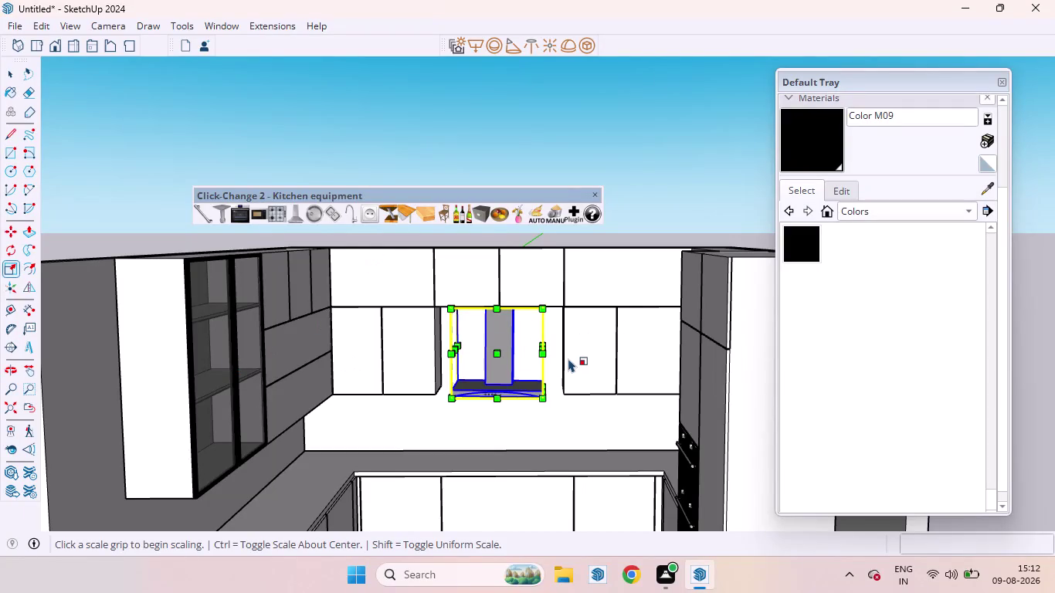
Scale the chimney hood narrower along the red axis to fit between the wall cabinets.
scroll(up, 3)
scroll(up, 3)
drag(517, 339, 544, 338)
drag(533, 339, 550, 339)
scroll(down, 3)
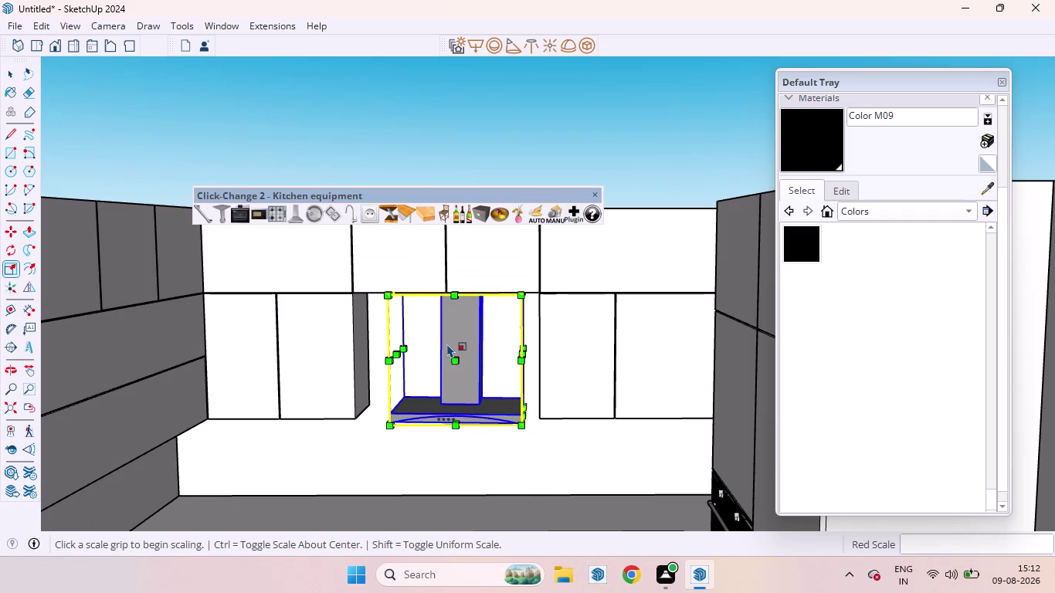
scroll(down, 3)
Undo the last two changes and clear the selection.
key(space)
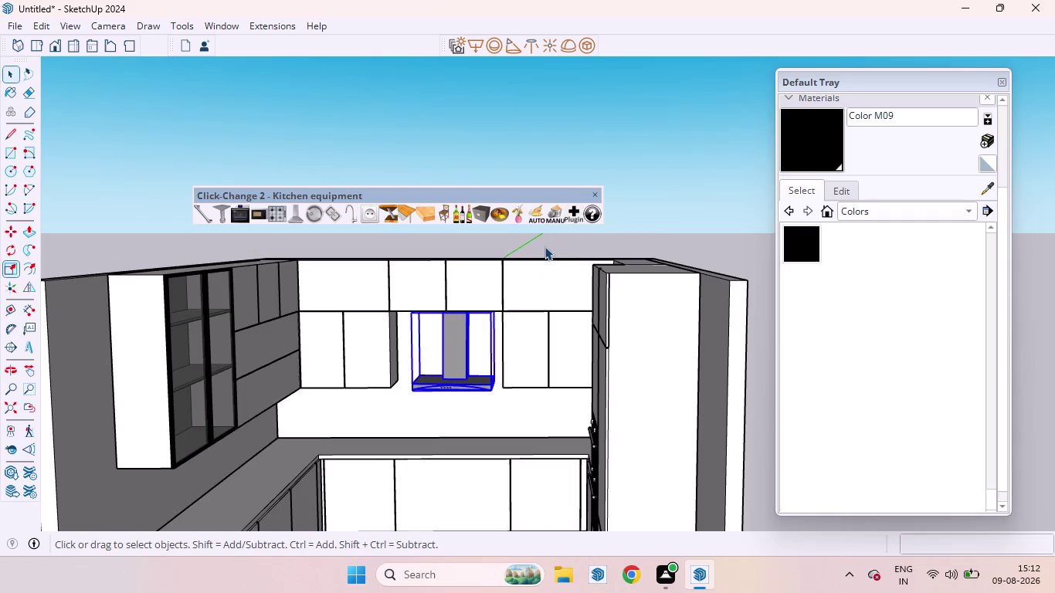
middle_drag(448, 323, 486, 318)
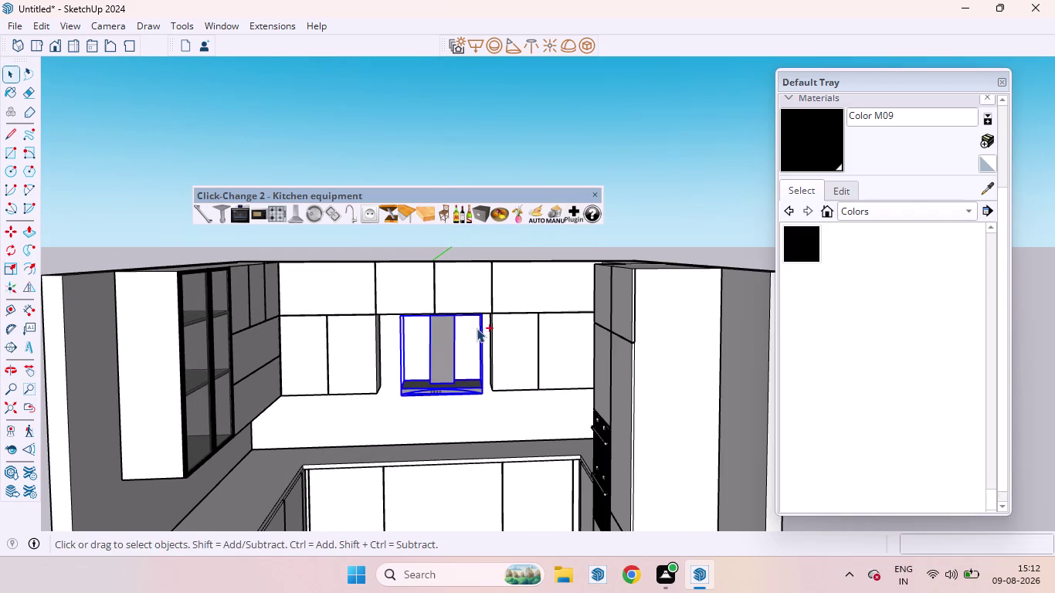
key(ctrl+z)
key(ctrl+z)
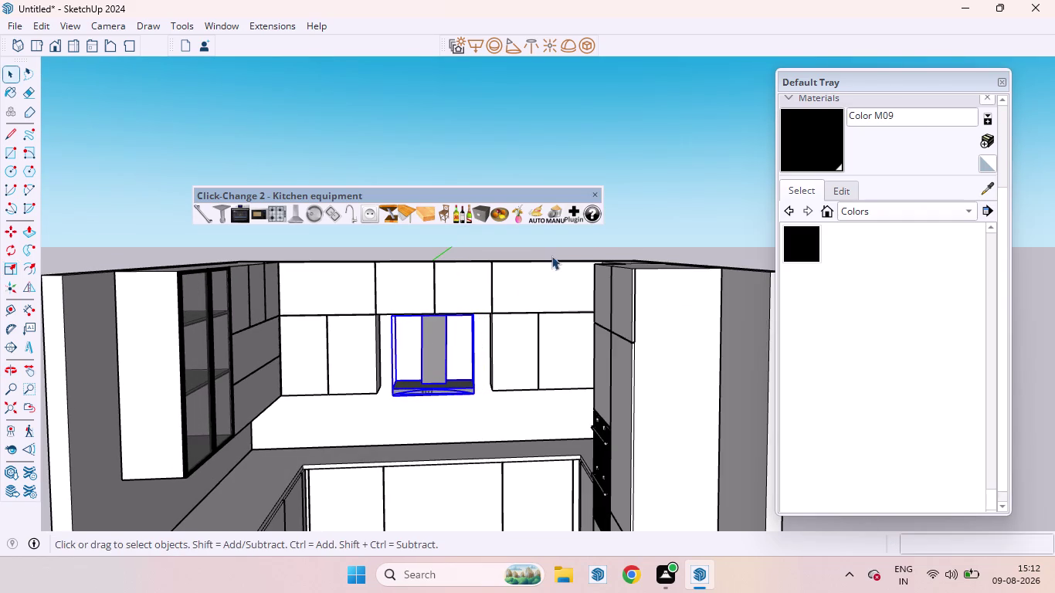
key(space)
click(663, 226)
Zoom in on the hood, select the whole hood, and pick Color M09.
scroll(down, 3)
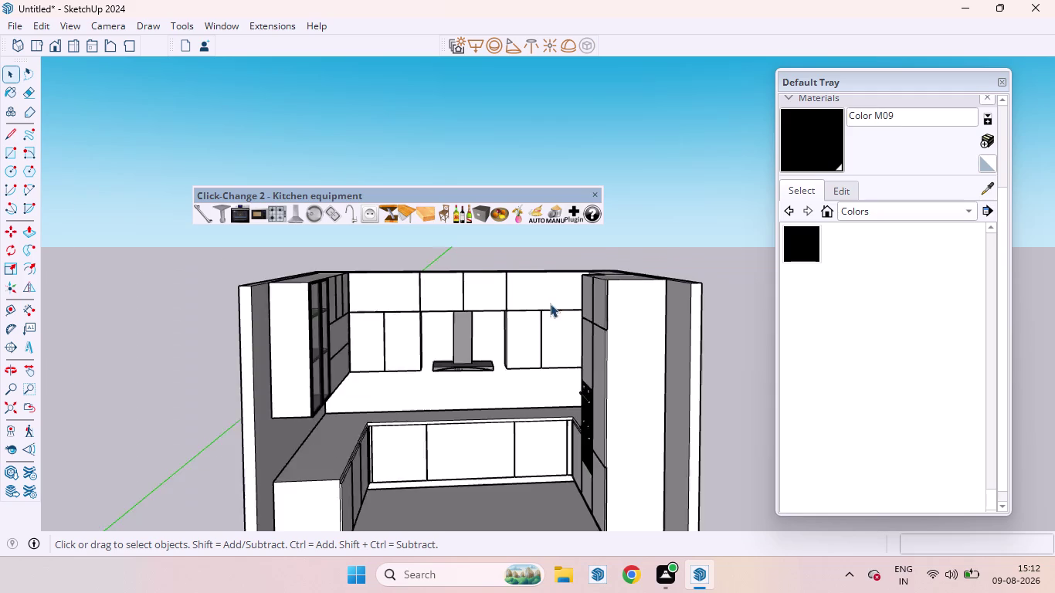
scroll(up, 3)
scroll(up, 3)
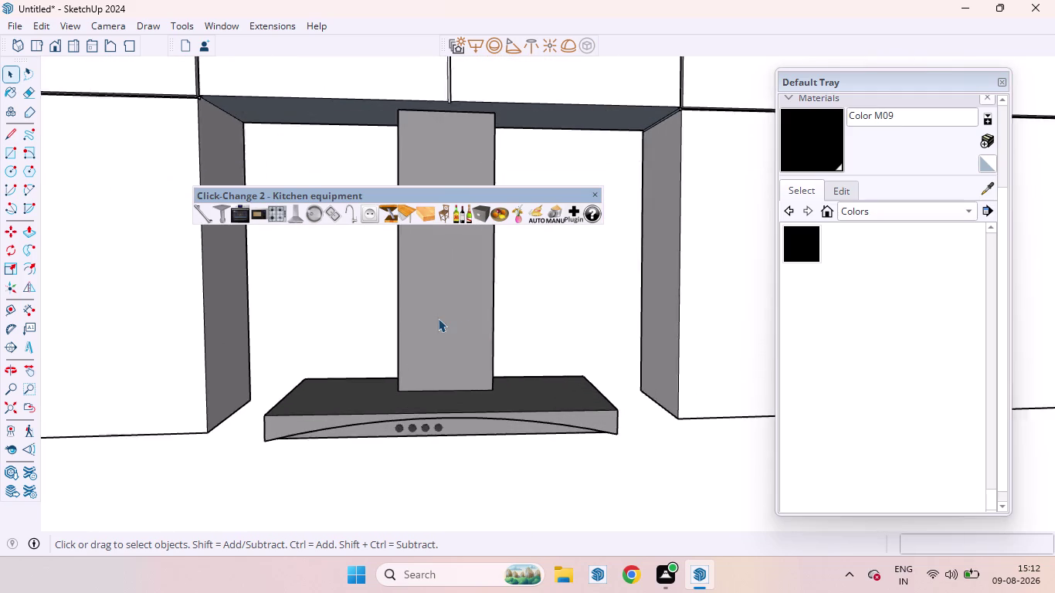
scroll(up, 3)
middle_drag(438, 318, 480, 393)
triple_click(446, 304)
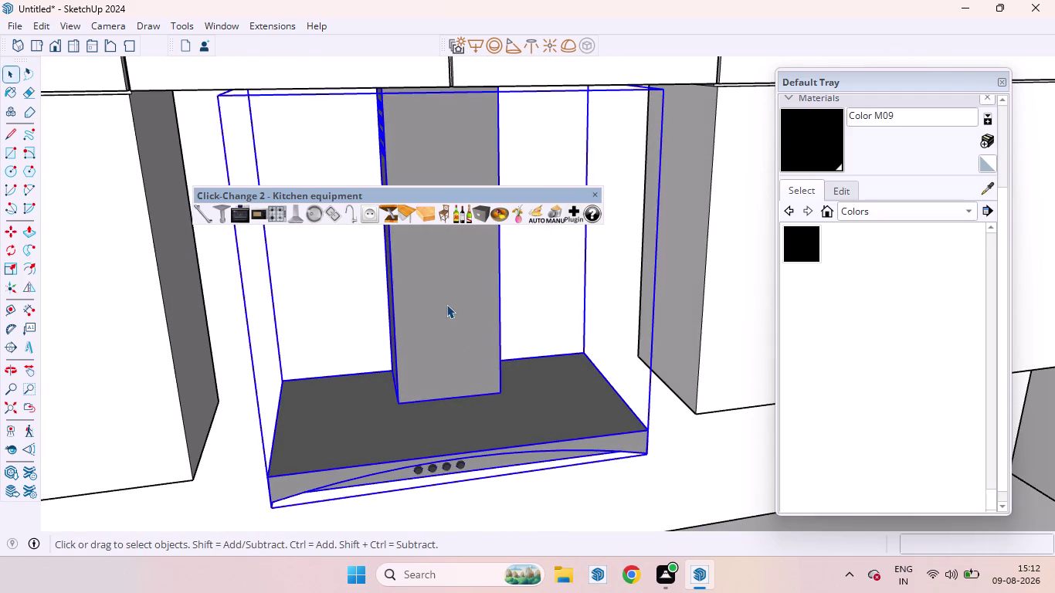
click(810, 247)
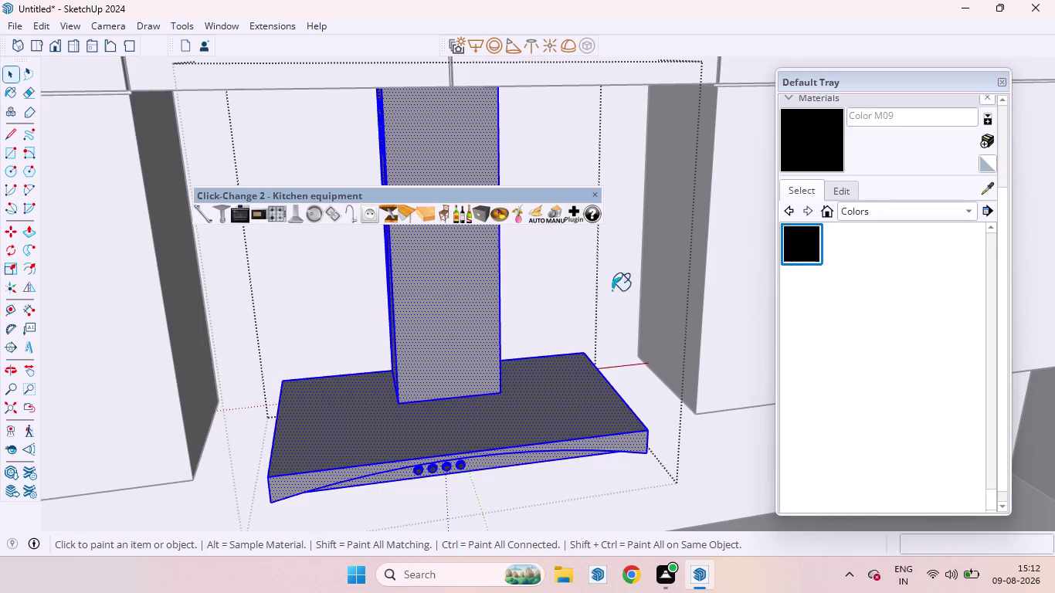
Paint the chimney hood group with Color M09 black.
click(438, 319)
scroll(down, 3)
scroll(up, 3)
scroll(down, 3)
scroll(up, 3)
scroll(down, 3)
scroll(down, 3)
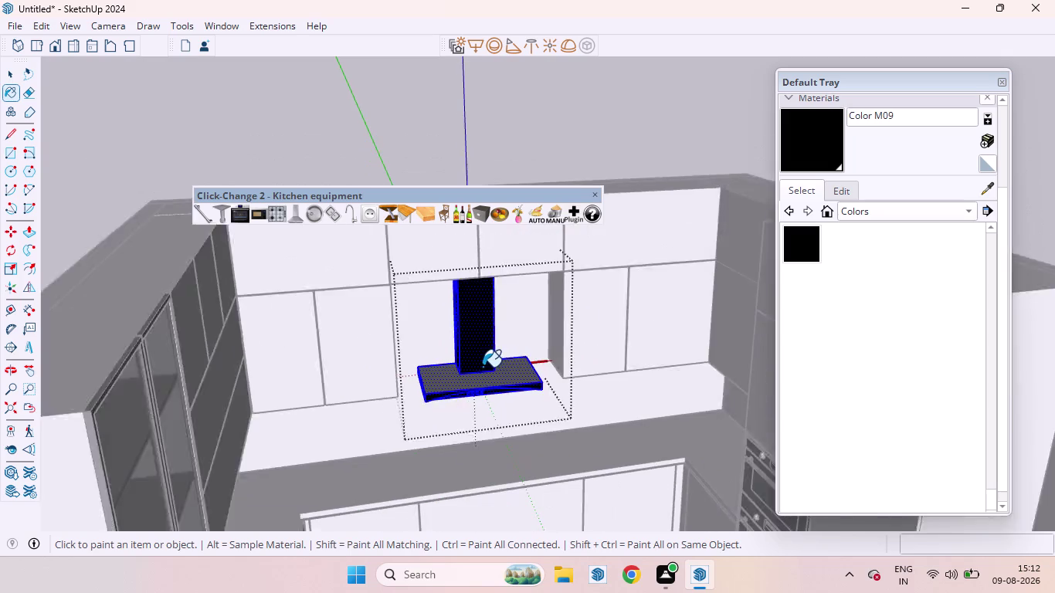
Clear the selection and orbit out to view the kitchen from above.
key(space)
click(600, 156)
middle_drag(518, 369, 456, 220)
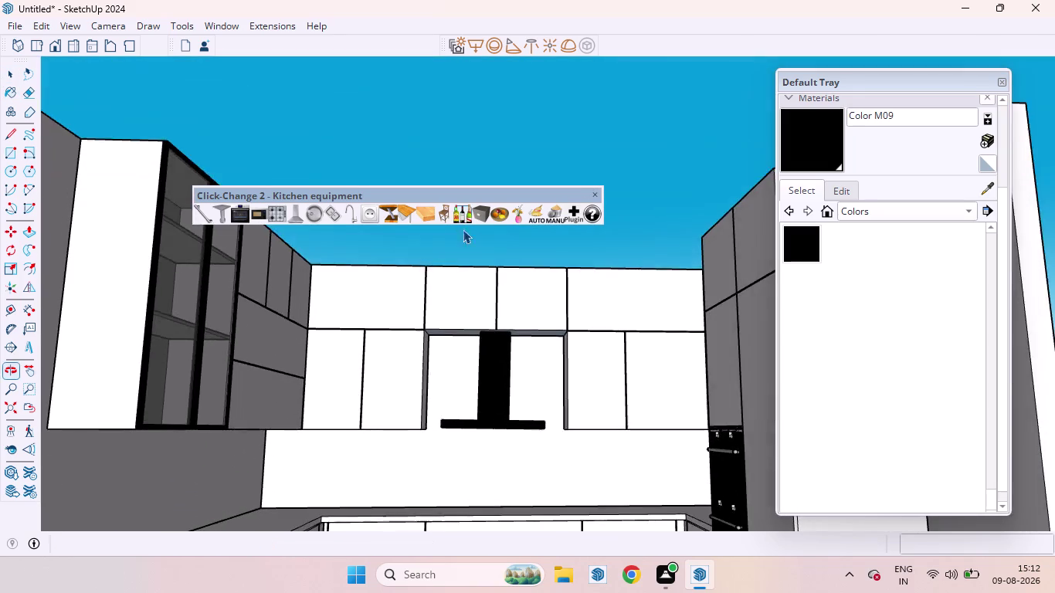
scroll(down, 3)
scroll(up, 3)
middle_drag(498, 311, 522, 438)
scroll(down, 3)
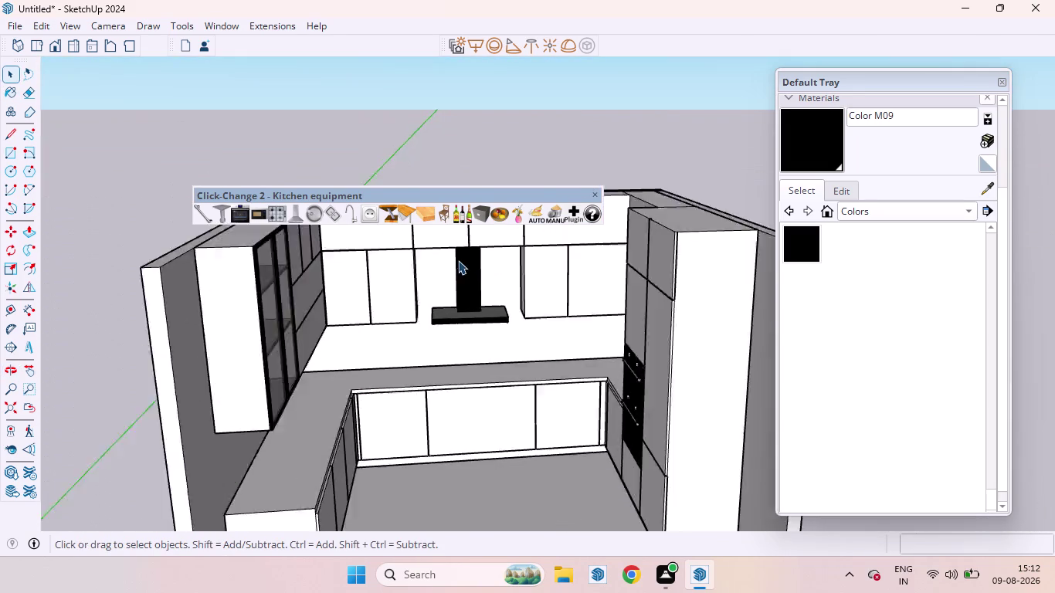
scroll(down, 3)
Orbit around the whole kitchen toward the glass-fronted wall cabinet.
middle_drag(494, 322, 359, 347)
scroll(up, 3)
scroll(down, 3)
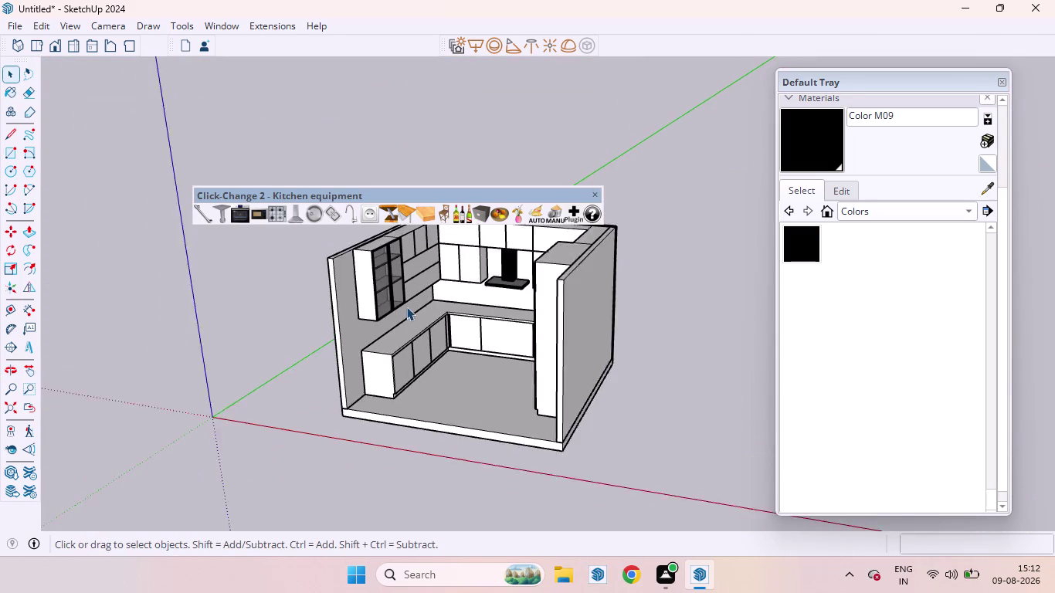
scroll(up, 3)
scroll(down, 3)
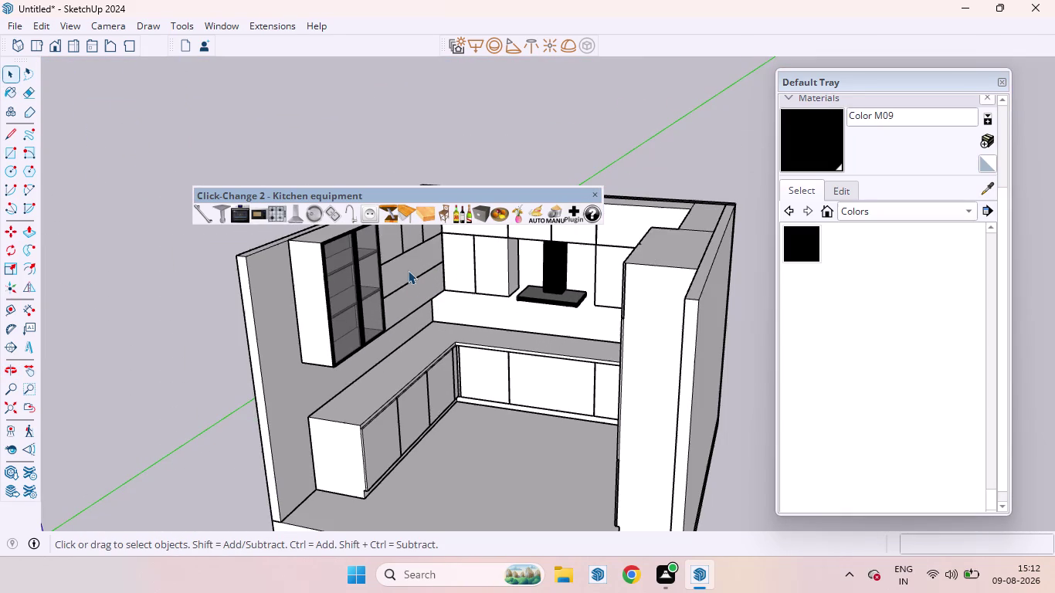
scroll(up, 3)
middle_drag(393, 254, 257, 282)
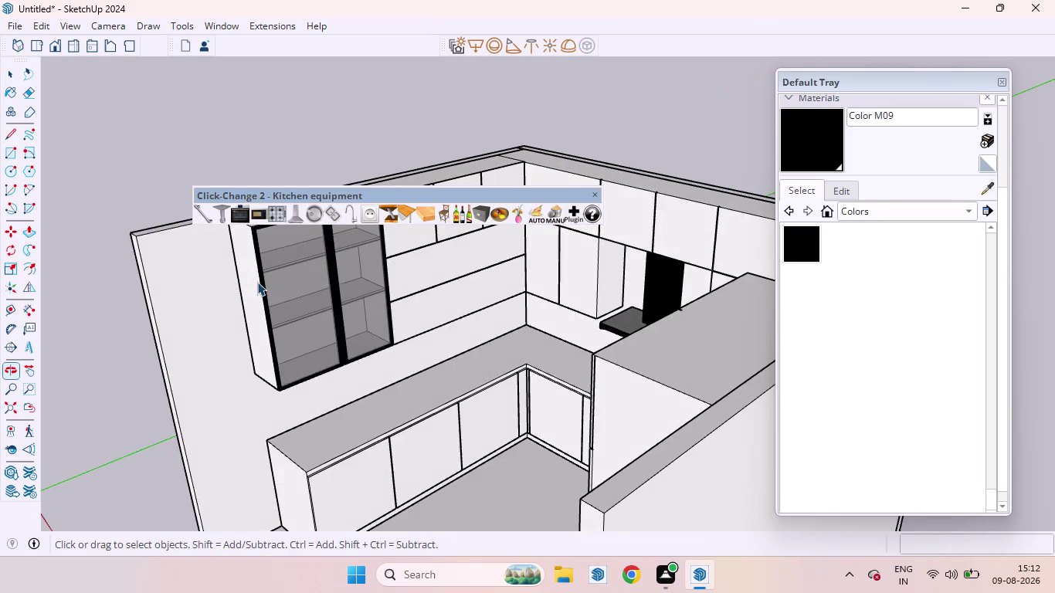
Orbit in close to face the glass-fronted wall cabinet.
scroll(up, 3)
click(317, 299)
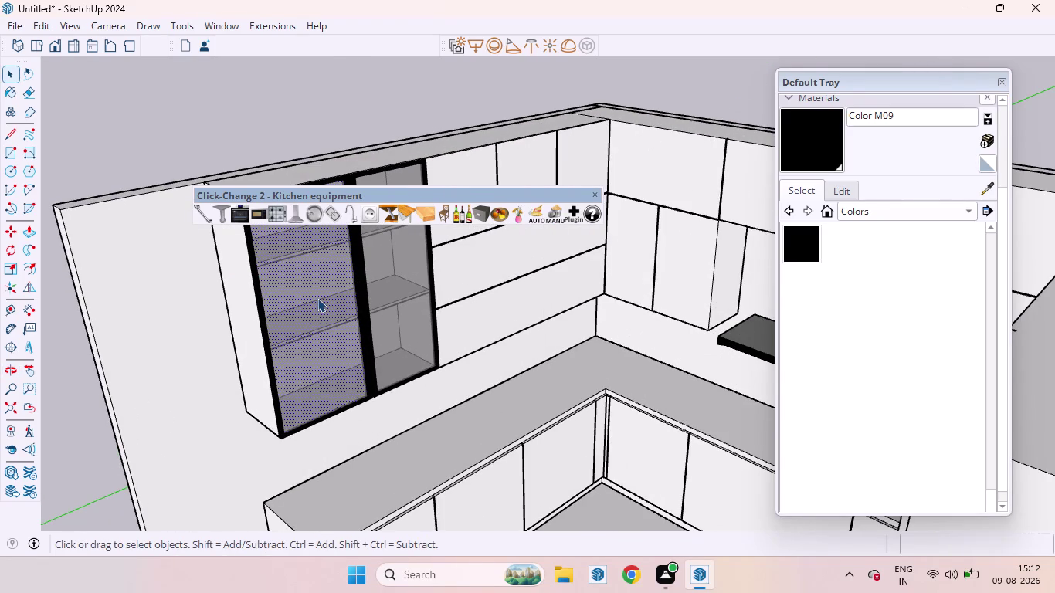
right_click(318, 298)
click(373, 49)
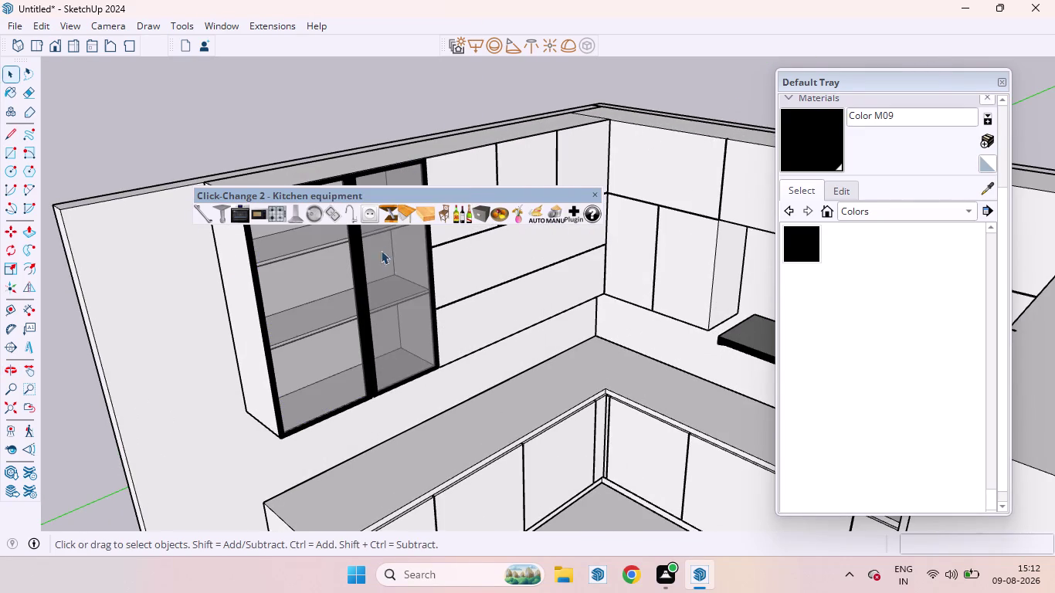
middle_drag(348, 362, 475, 312)
scroll(up, 3)
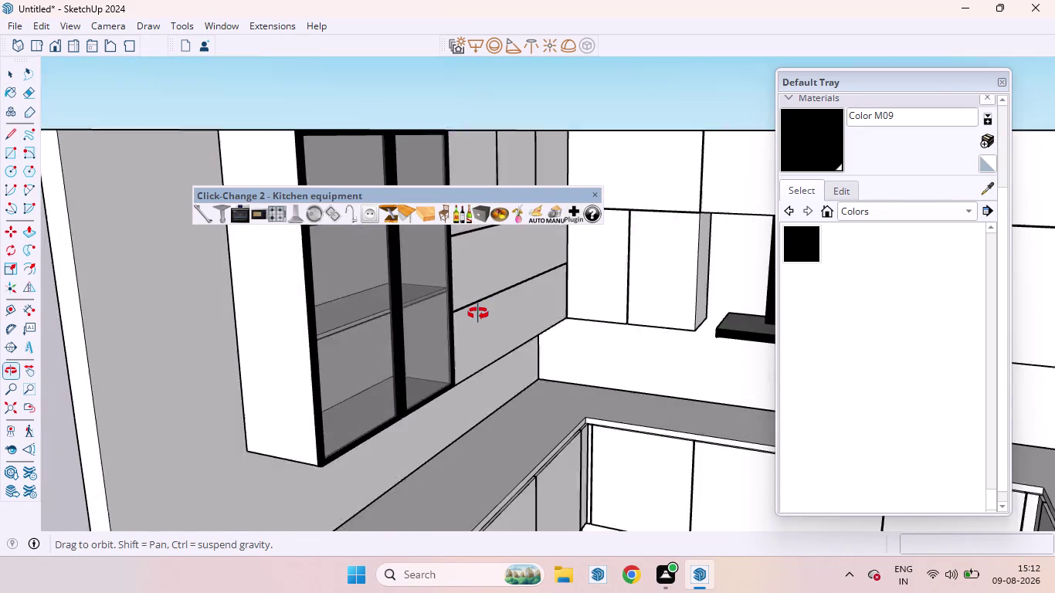
middle_drag(476, 312, 478, 313)
key(ctrl+z)
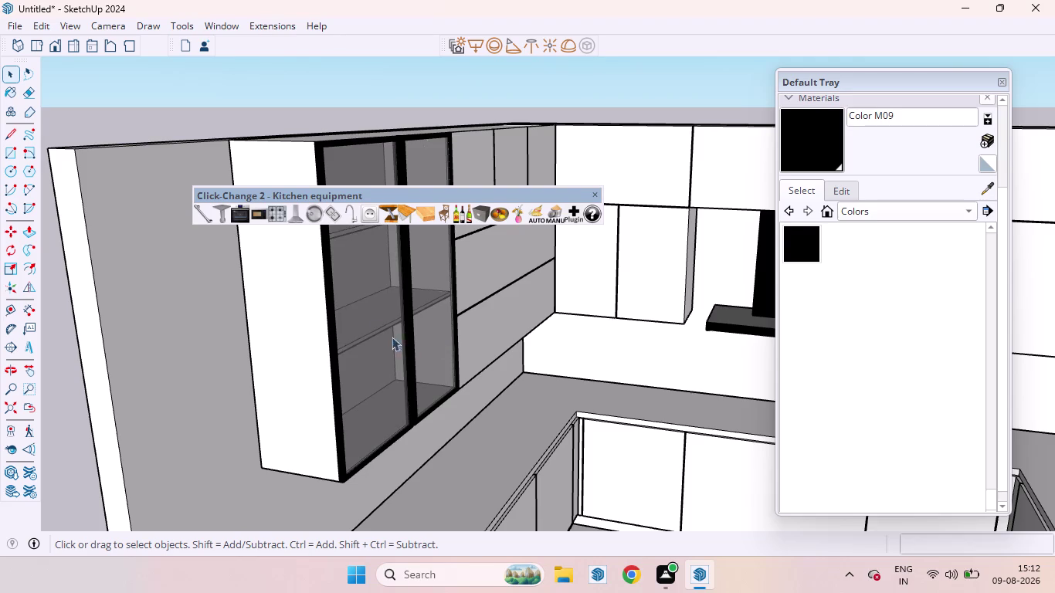
Open the cabinet group and hide its glass door.
click(366, 278)
double_click(367, 278)
double_click(367, 278)
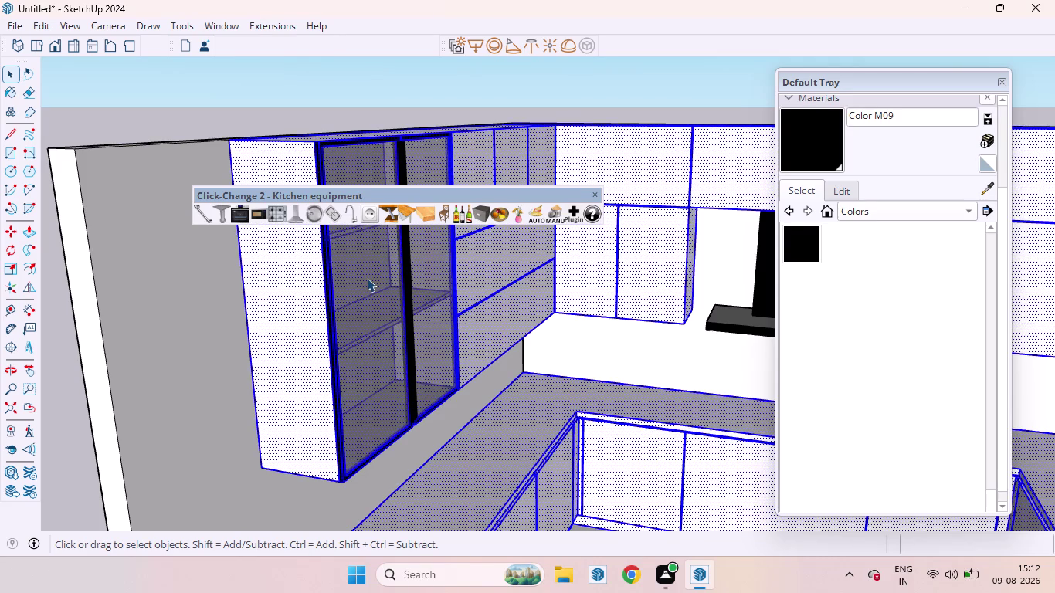
right_click(366, 278)
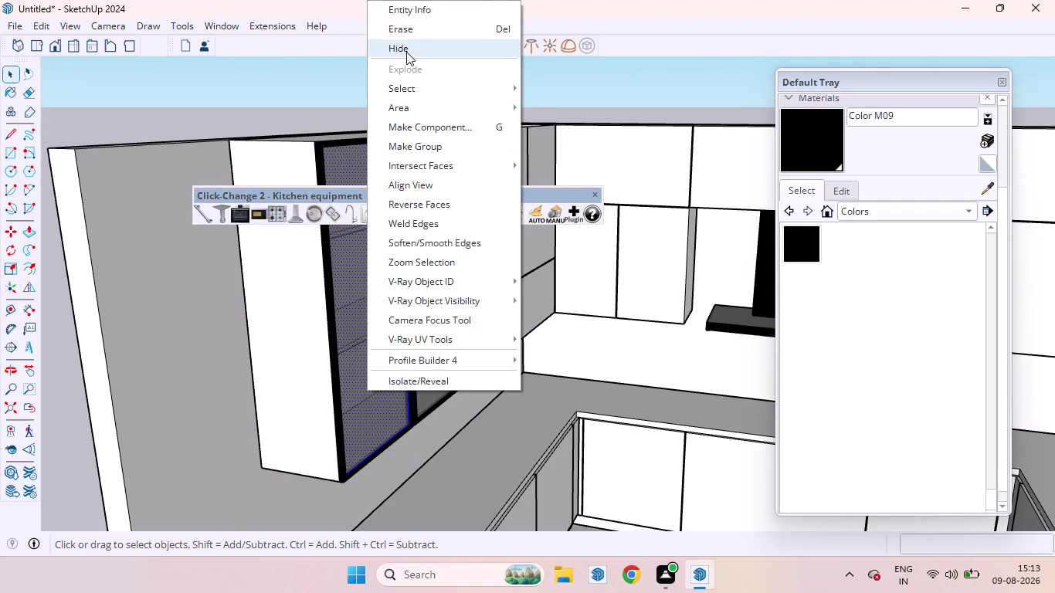
click(406, 52)
click(387, 106)
Move the view inside the cabinet using orbit and Look Around.
middle_drag(383, 305, 363, 321)
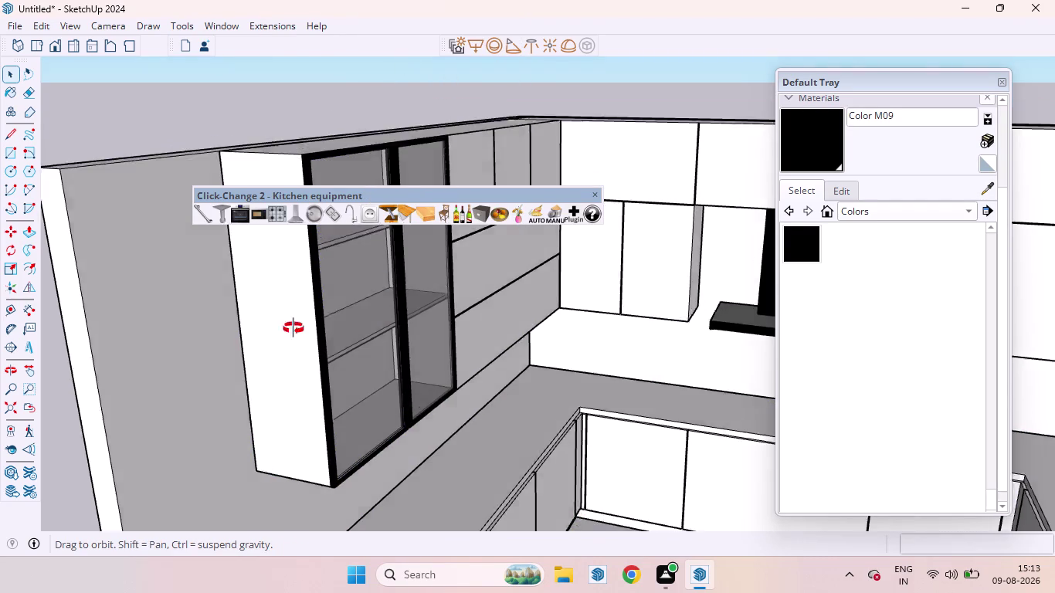
middle_drag(363, 321, 162, 294)
middle_drag(228, 247, 522, 346)
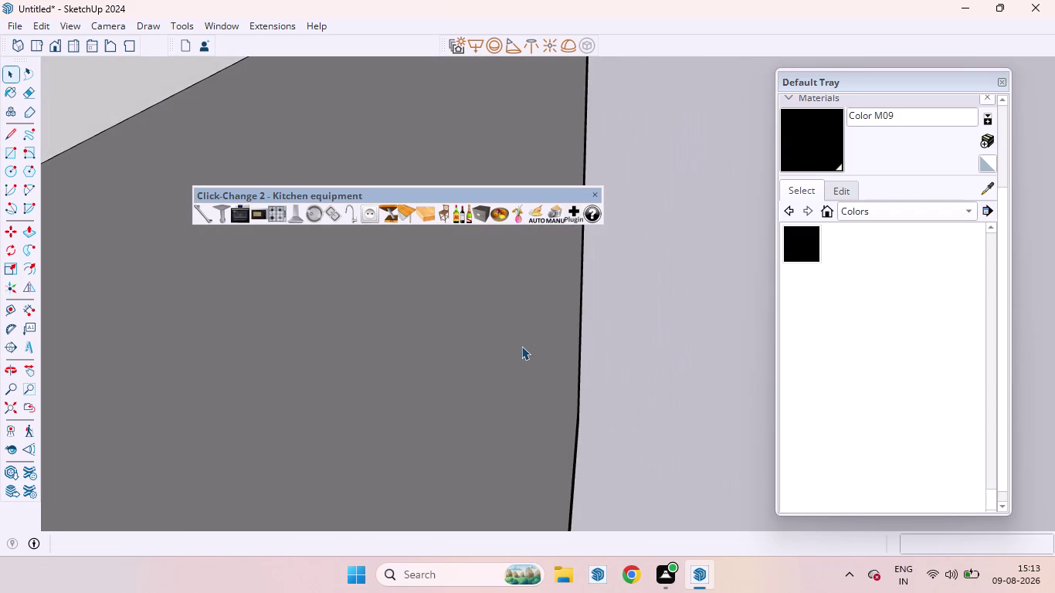
key(ctrl+z)
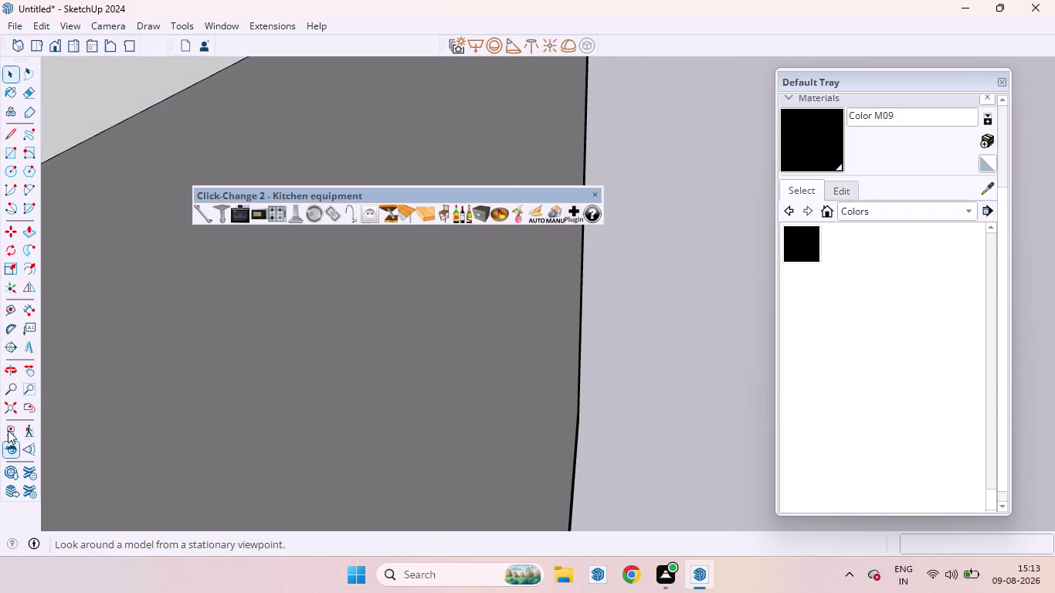
click(8, 411)
scroll(up, 3)
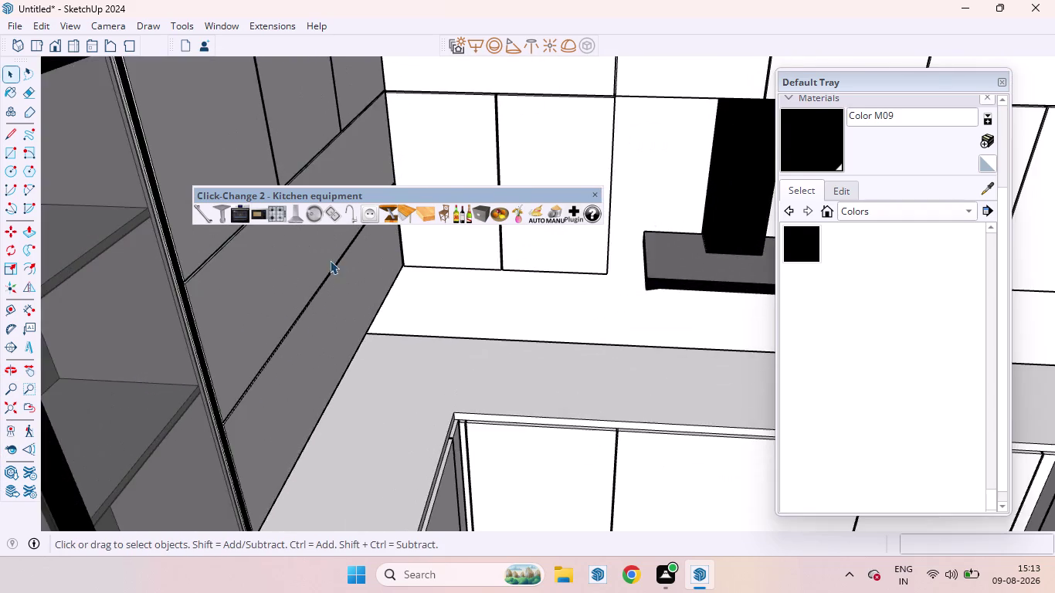
scroll(down, 3)
middle_drag(316, 347, 248, 310)
scroll(up, 3)
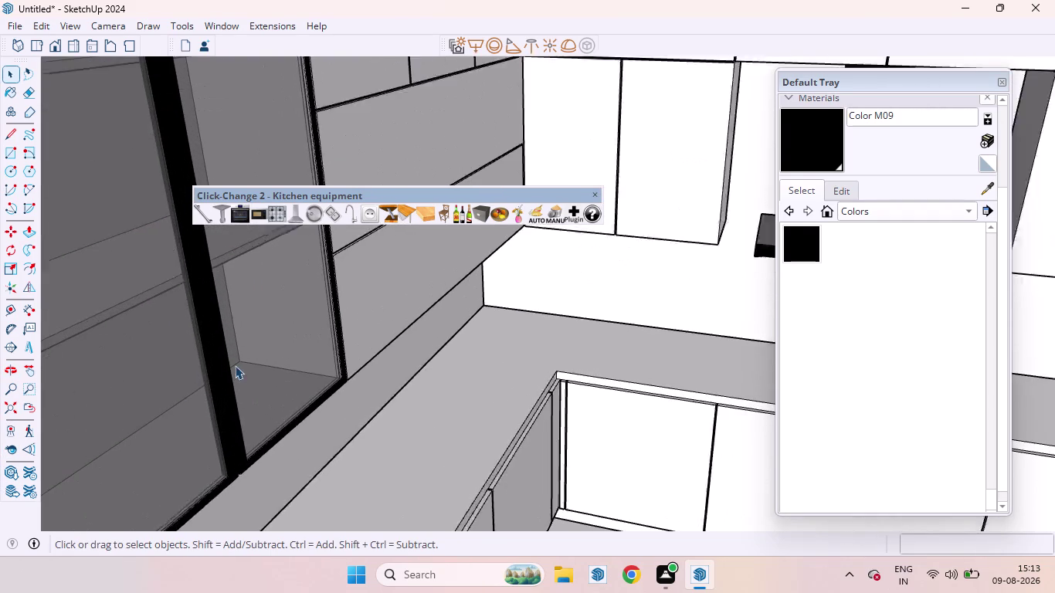
scroll(up, 3)
Hide the cabinet's inner glass panel.
click(281, 371)
double_click(281, 371)
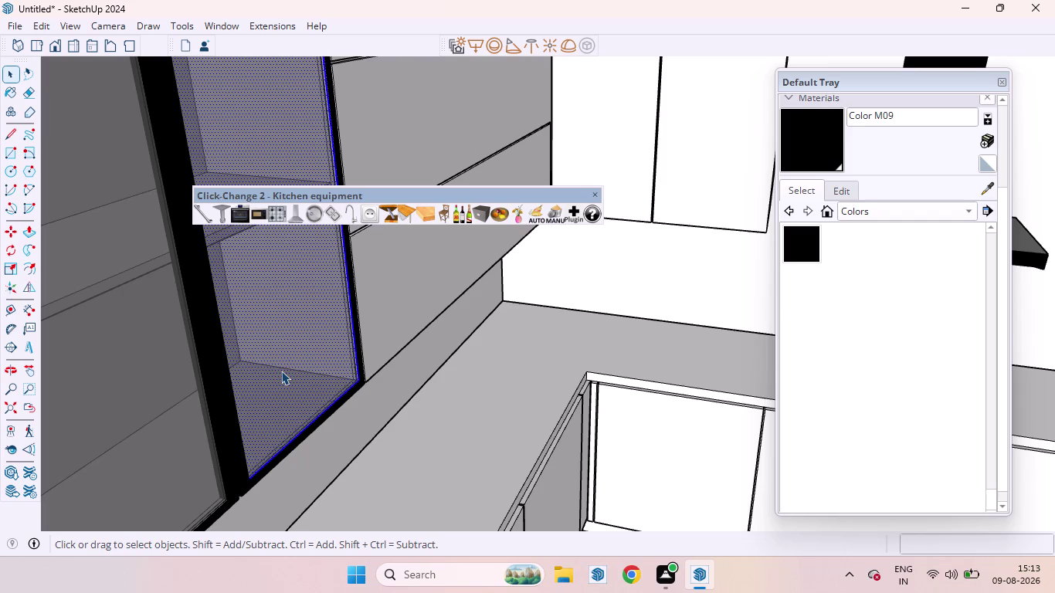
right_click(281, 370)
click(332, 47)
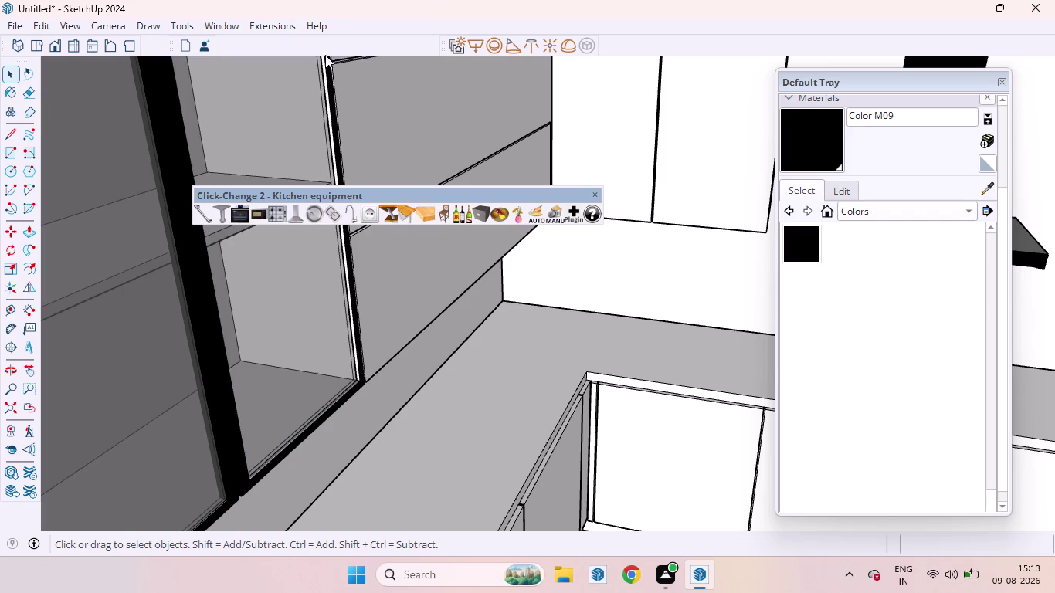
Select the cabinet's inner face and open its context menu, making no change.
middle_drag(289, 335, 185, 320)
scroll(up, 3)
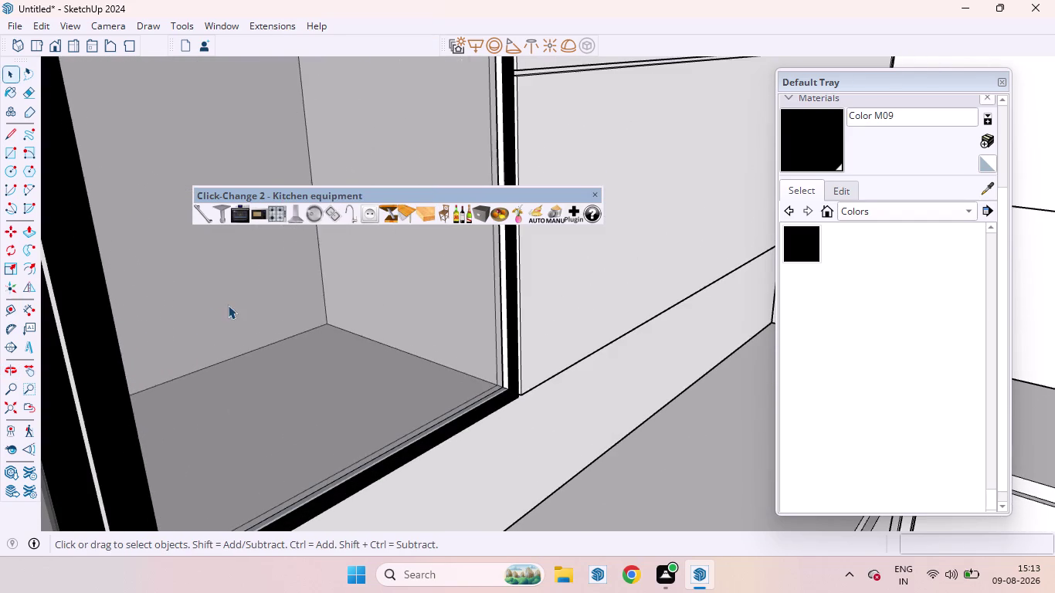
click(296, 350)
right_click(296, 350)
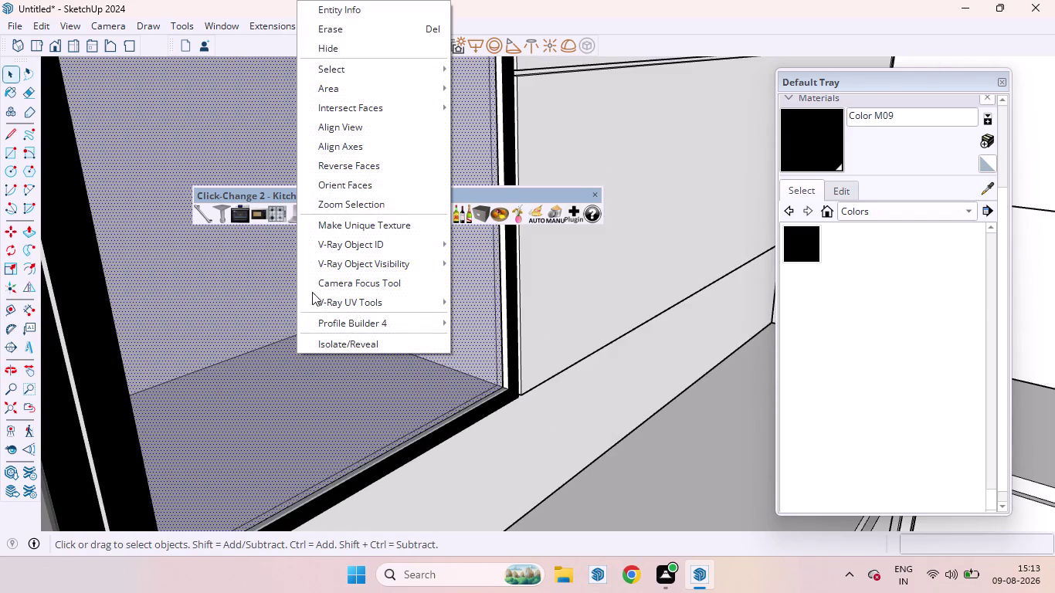
click(330, 52)
scroll(down, 3)
scroll(down, 3)
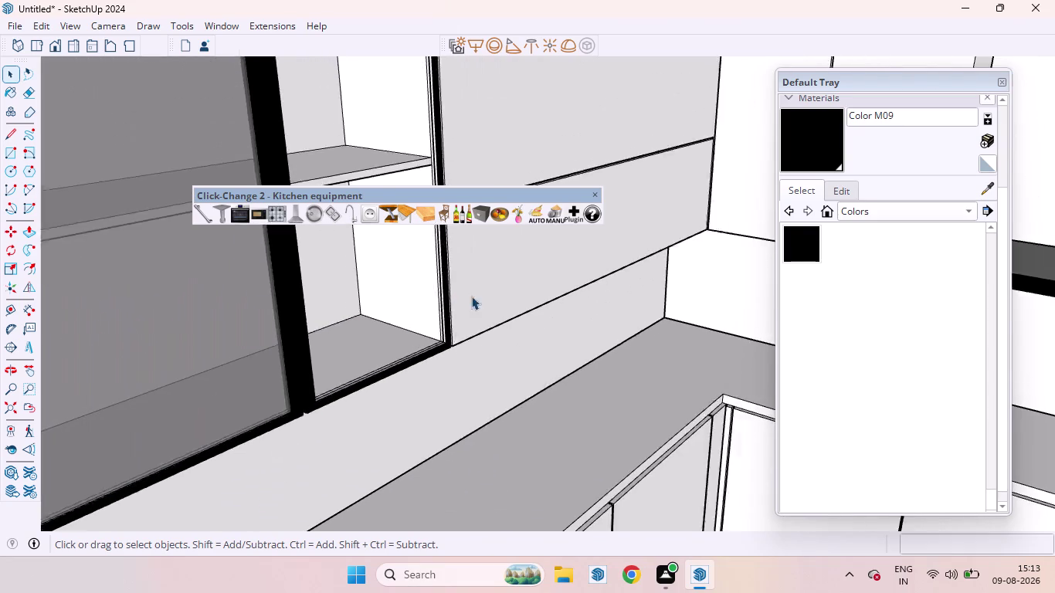
scroll(down, 3)
Check the wall cabinet's context menu twice without changes, then zoom out.
click(275, 325)
right_click(275, 325)
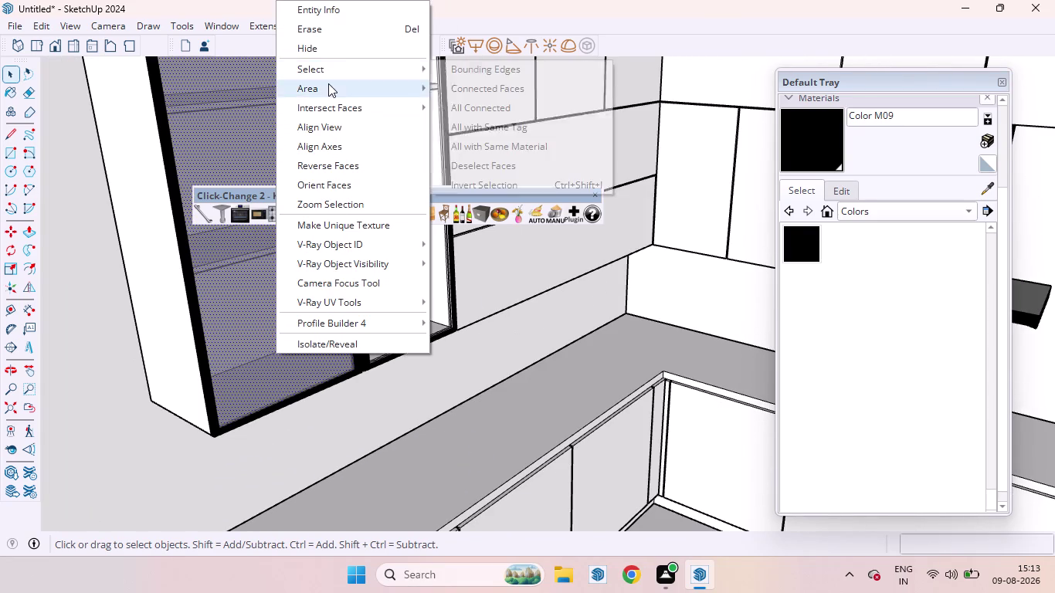
click(315, 47)
click(287, 271)
right_click(287, 271)
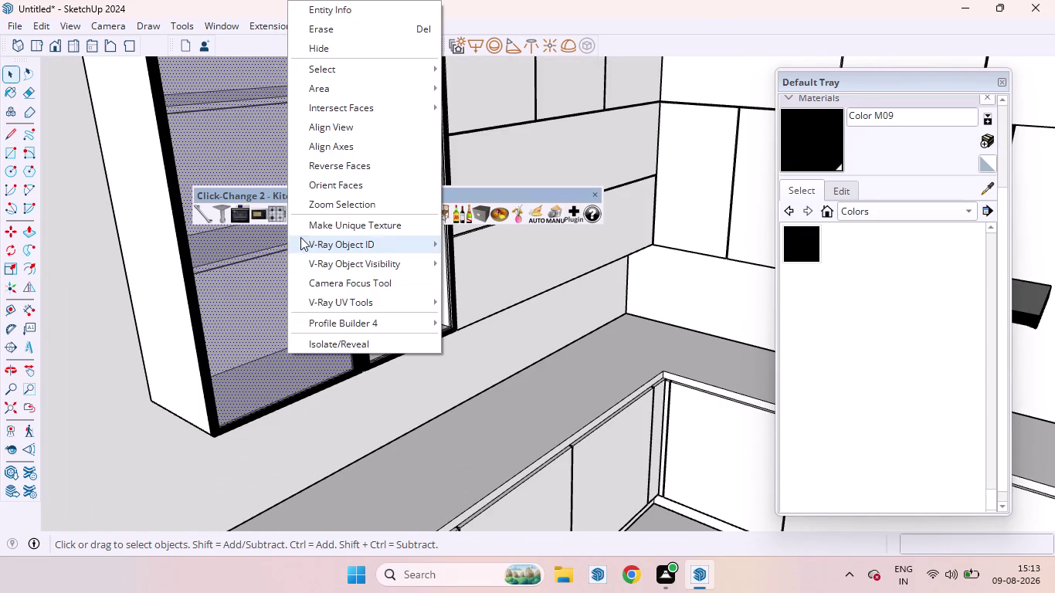
click(318, 41)
scroll(down, 3)
scroll(up, 3)
scroll(down, 3)
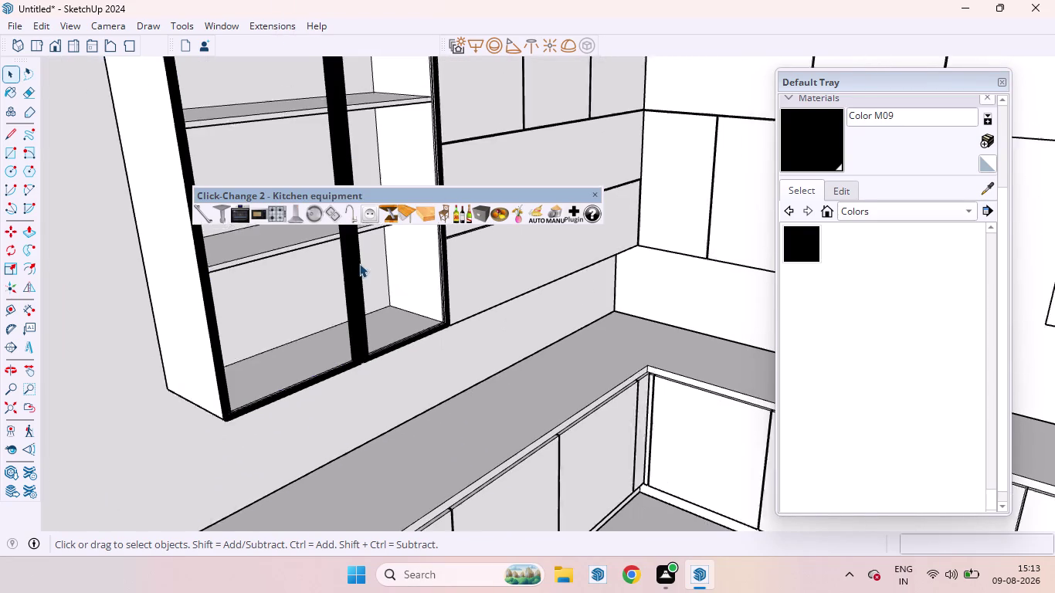
scroll(down, 3)
Pick the wine bottle from the Click-Change kitchen products.
click(462, 215)
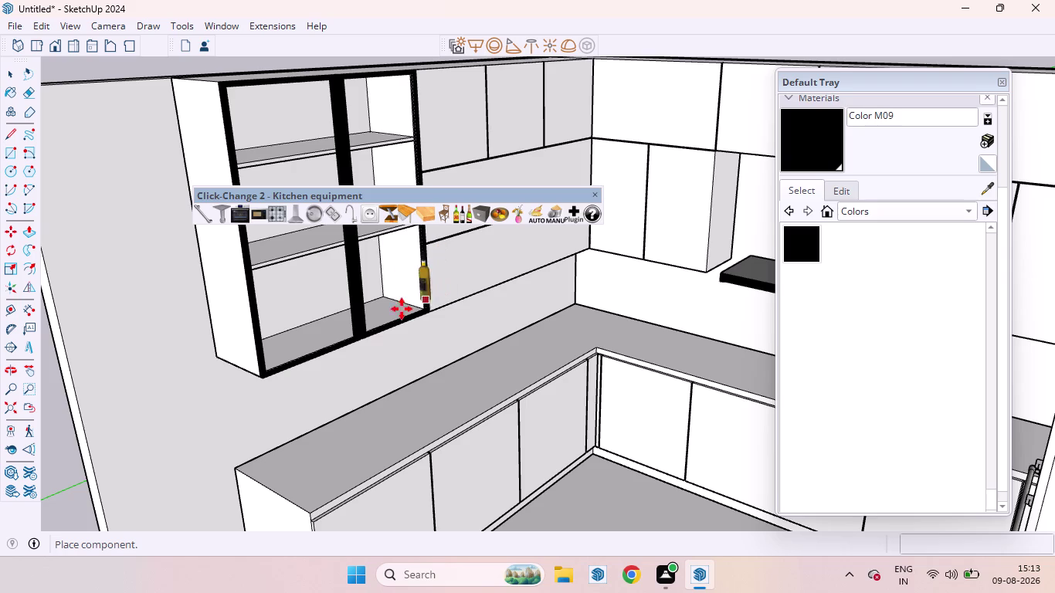
scroll(up, 3)
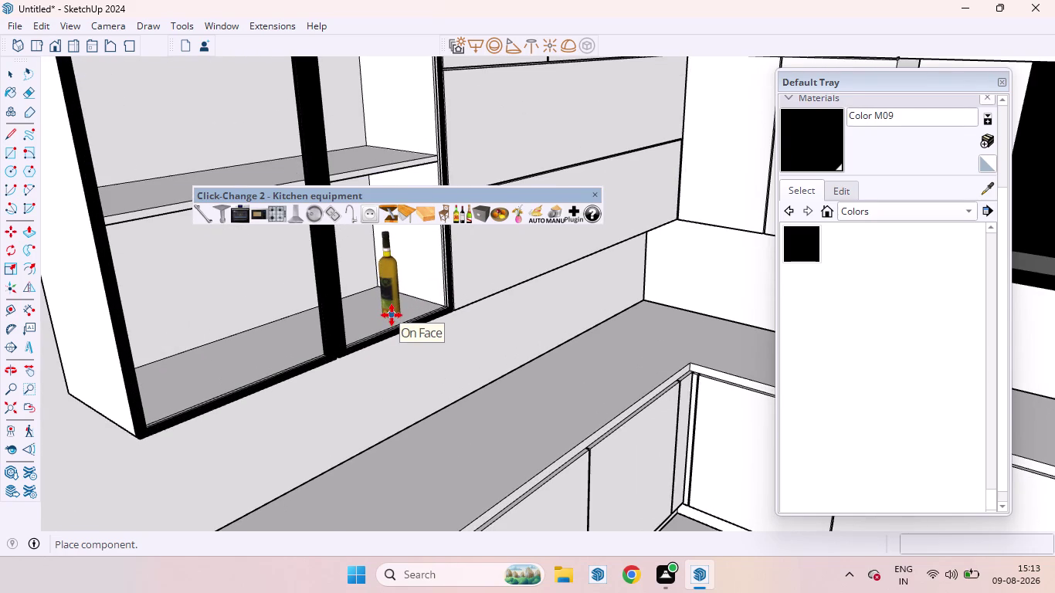
scroll(up, 3)
scroll(down, 3)
scroll(up, 3)
scroll(down, 3)
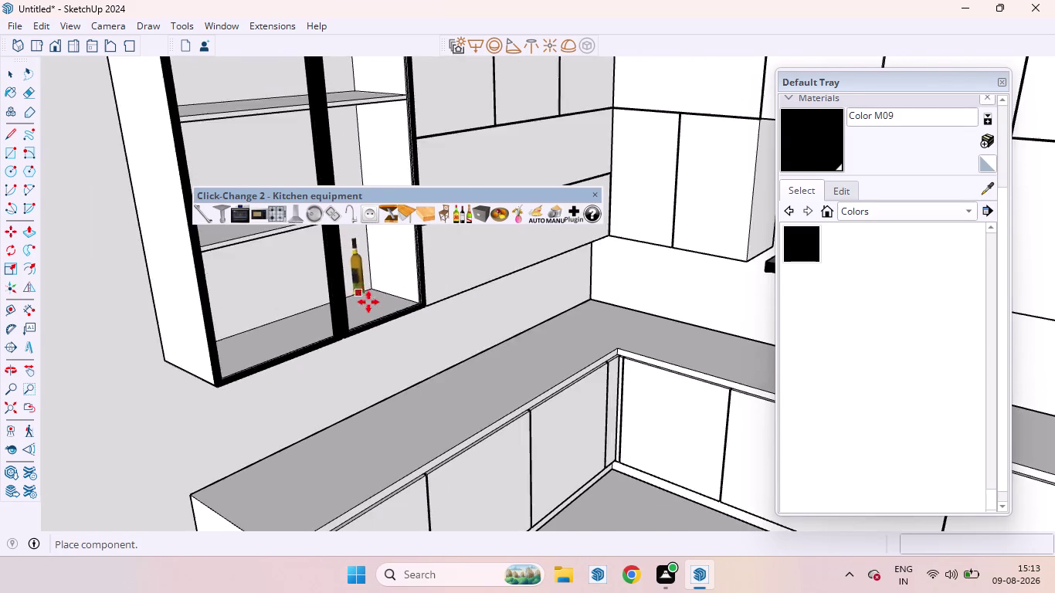
scroll(down, 3)
scroll(up, 3)
scroll(down, 3)
scroll(down, 3)
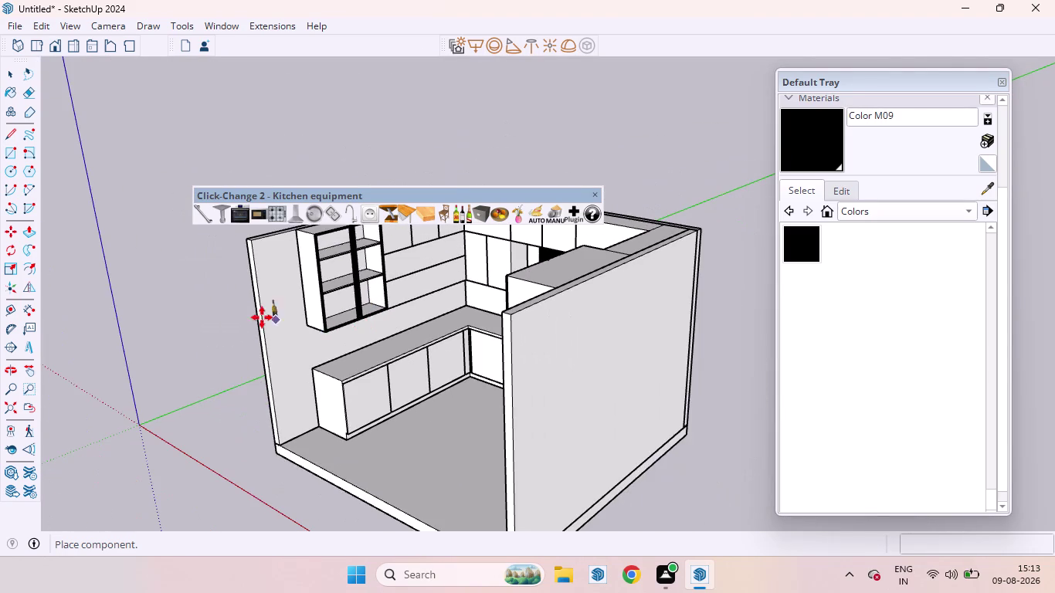
Drop the wine bottle into the wall cabinet and orbit back close.
drag(329, 276, 354, 279)
scroll(up, 3)
middle_drag(384, 329, 305, 360)
scroll(up, 3)
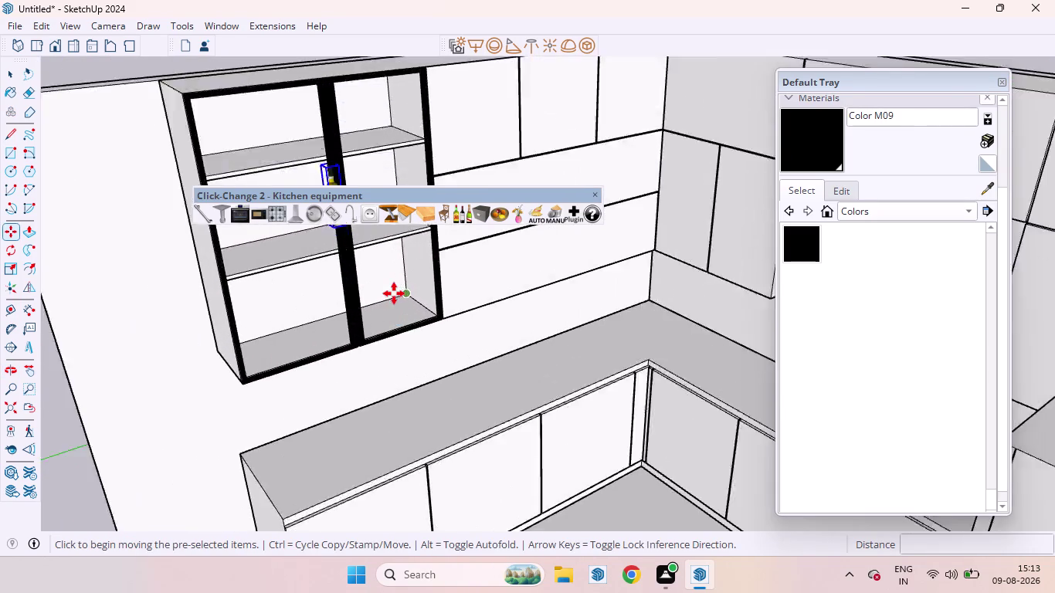
scroll(up, 3)
scroll(down, 3)
scroll(down, 3)
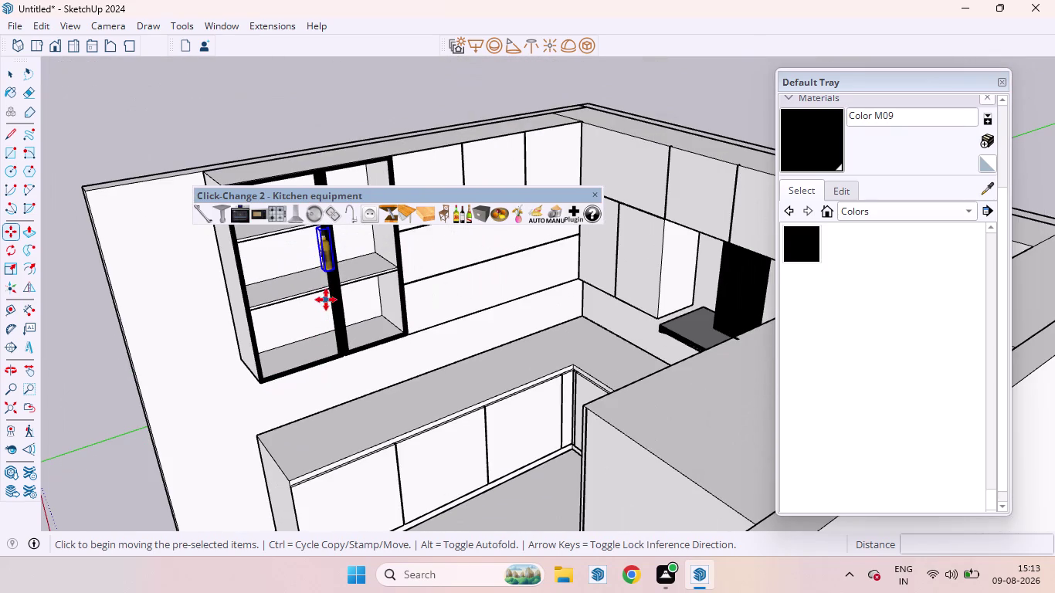
Move the wine bottle onto the cabinet's lower right shelf.
click(322, 274)
scroll(up, 3)
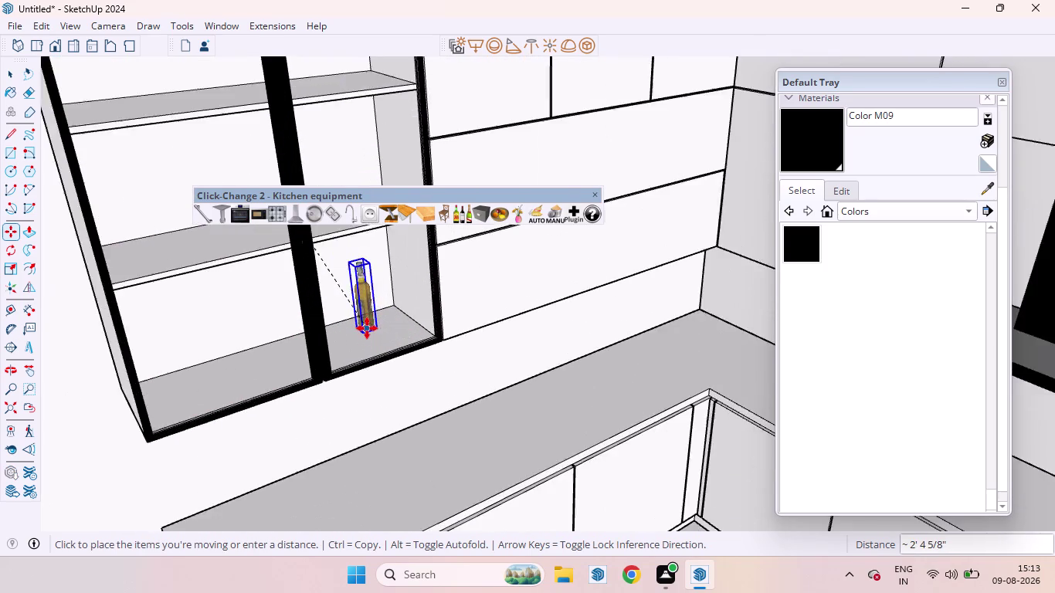
scroll(up, 3)
scroll(down, 3)
scroll(up, 3)
scroll(up, 3)
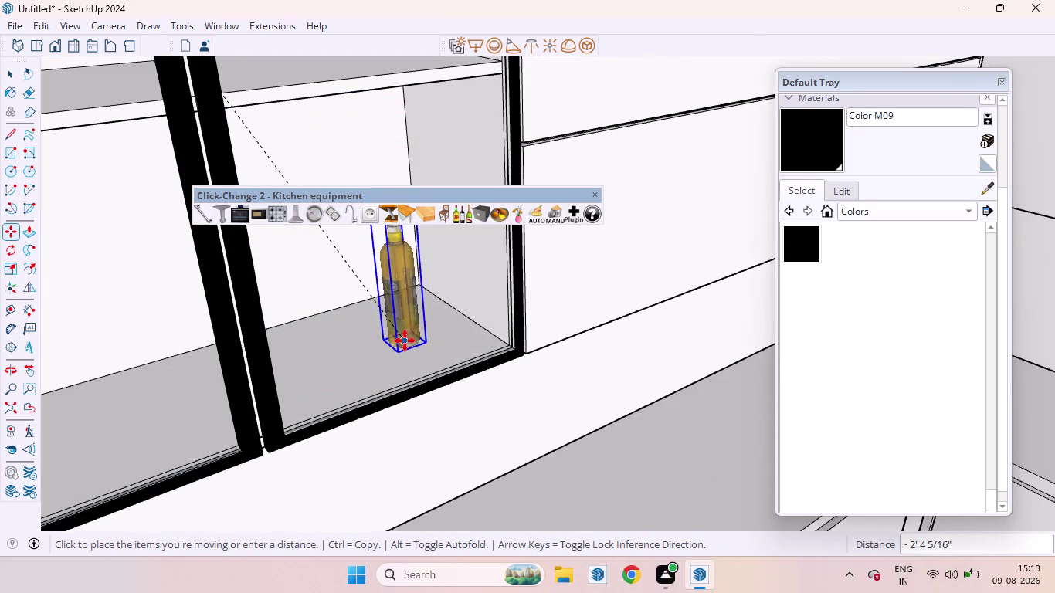
click(404, 340)
Cycle the bottle through product variants until a textured bowl appears.
click(458, 222)
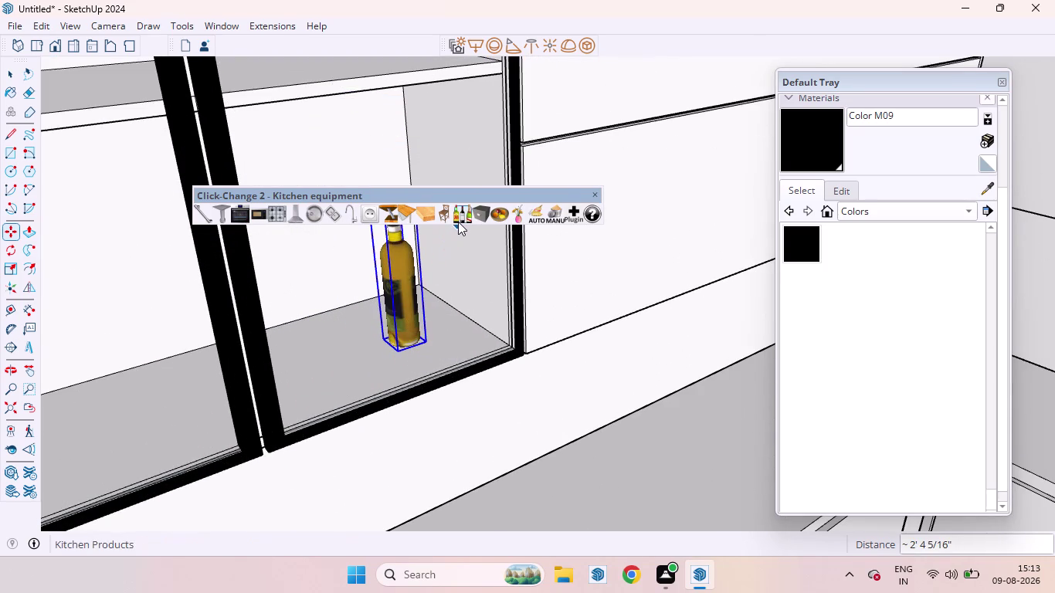
click(458, 222)
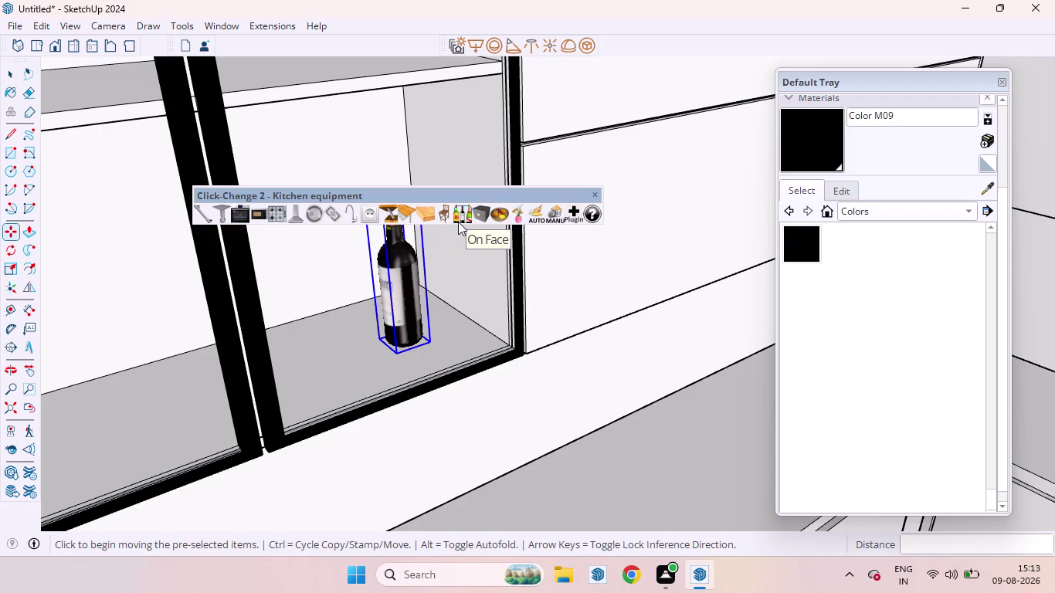
click(458, 222)
click(458, 222)
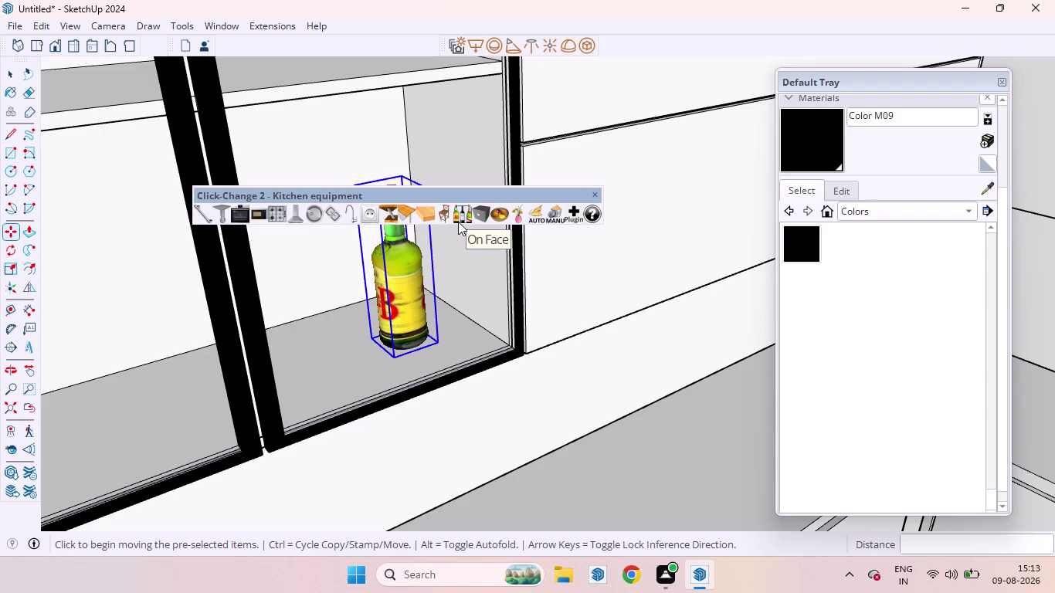
click(458, 221)
click(458, 222)
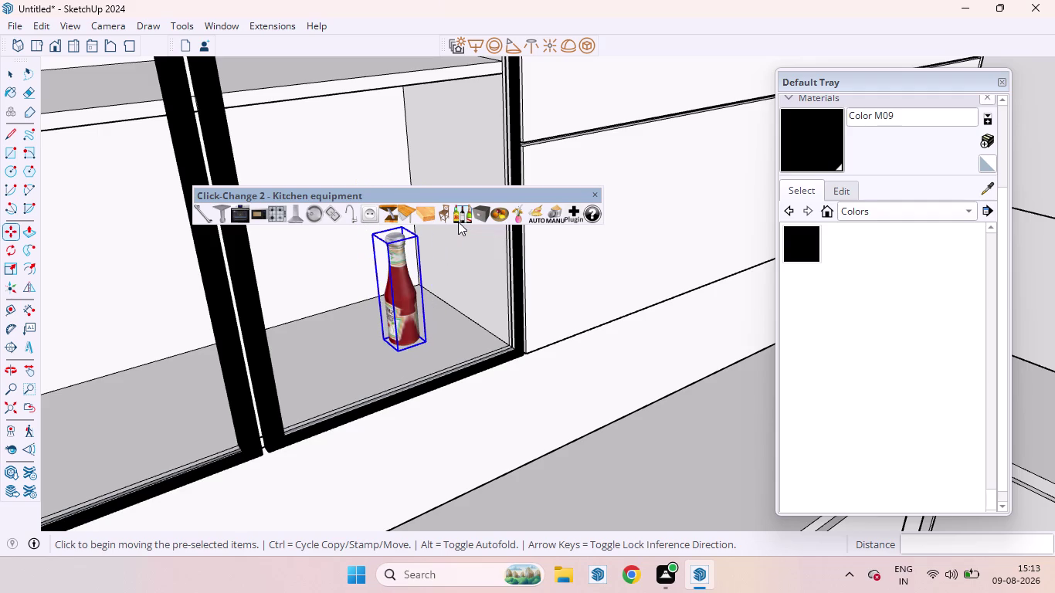
click(458, 221)
click(458, 222)
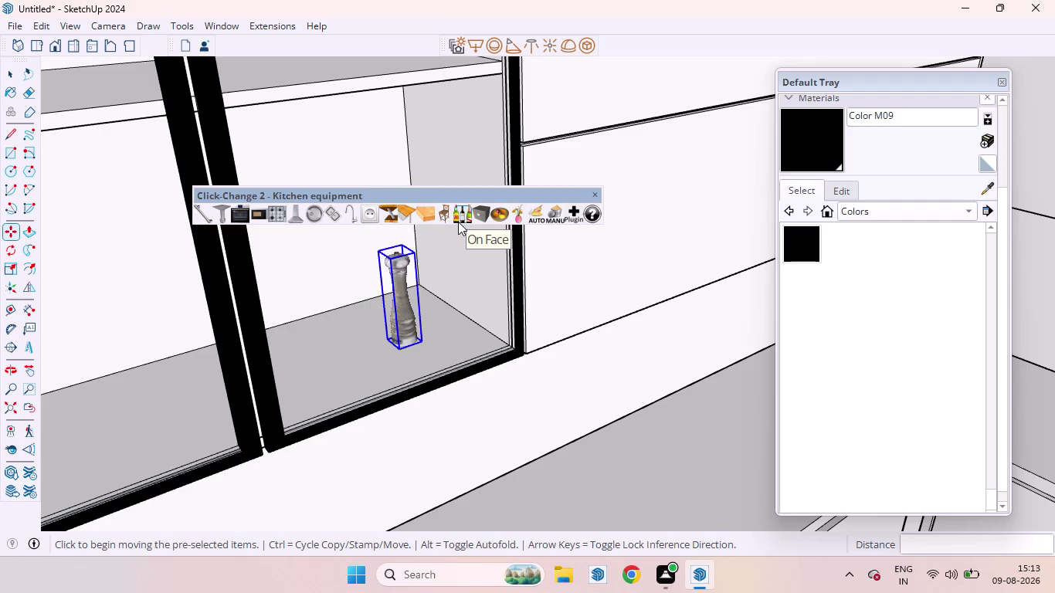
click(458, 222)
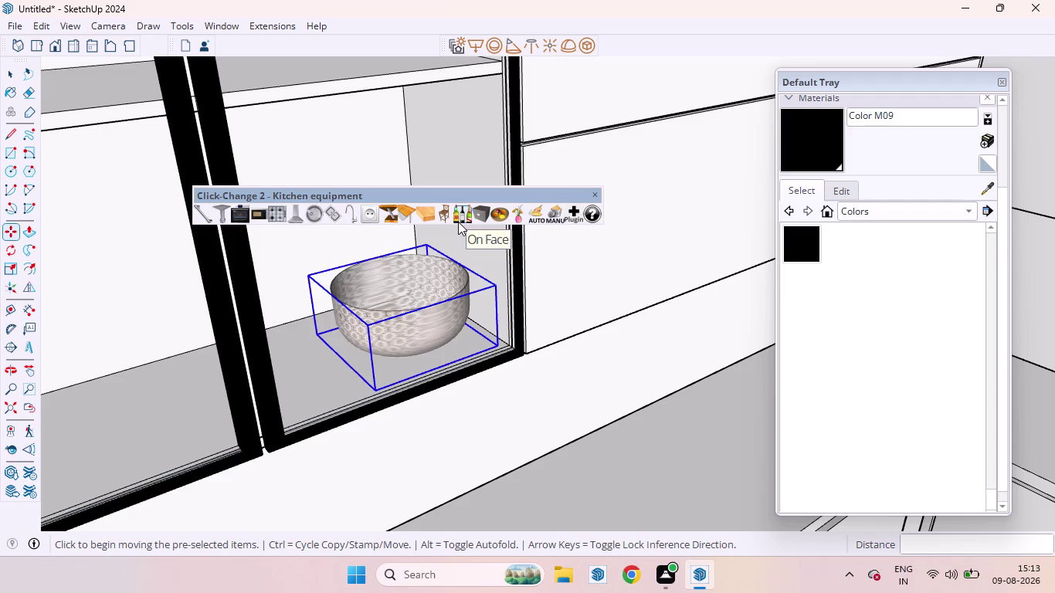
Move the textured bowl by its corner to sit against the shelf edge.
scroll(down, 3)
scroll(down, 3)
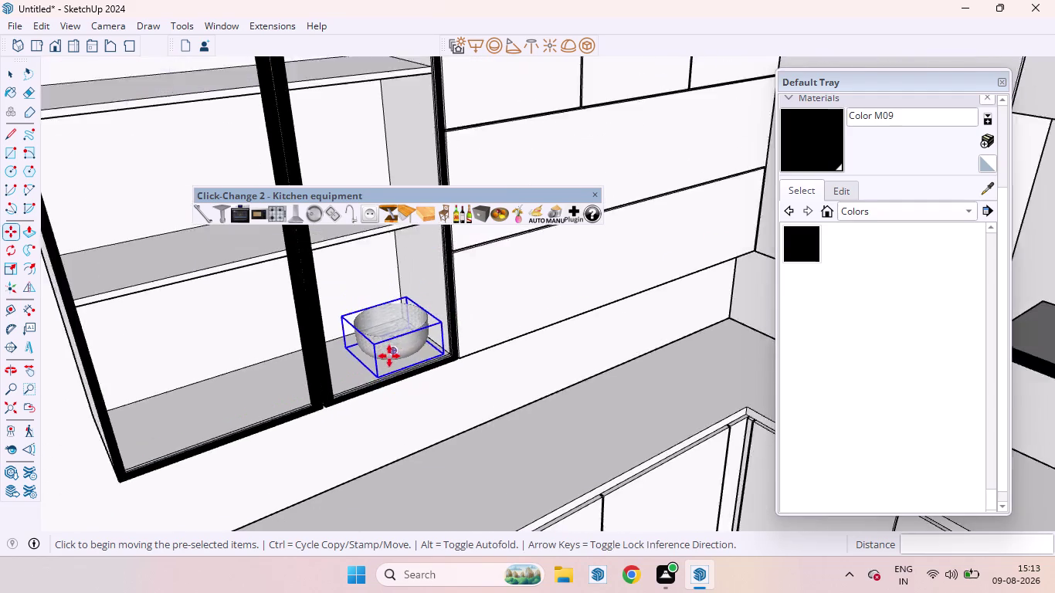
scroll(down, 3)
scroll(up, 3)
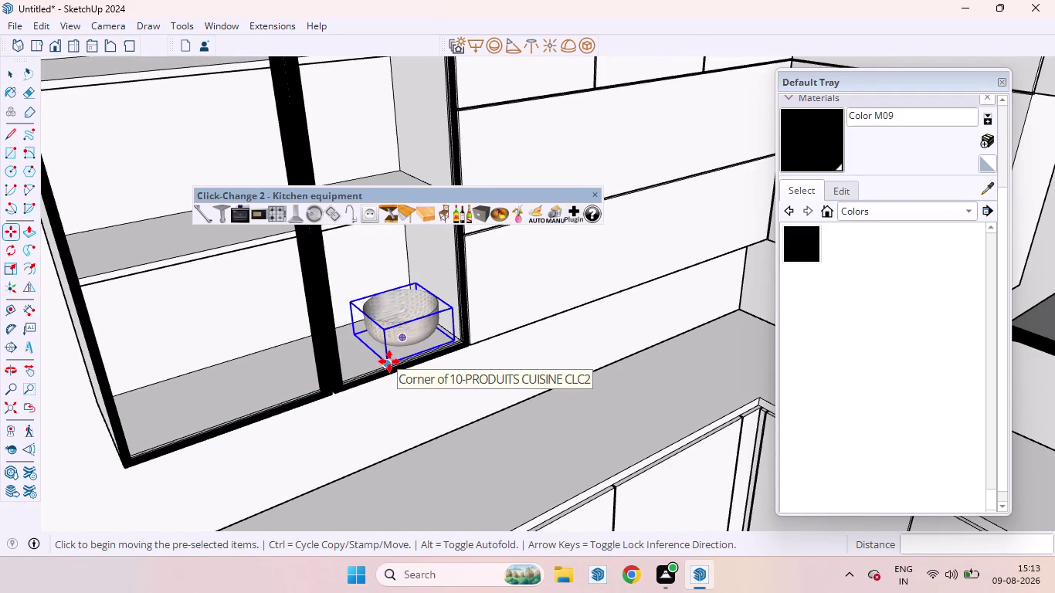
click(389, 362)
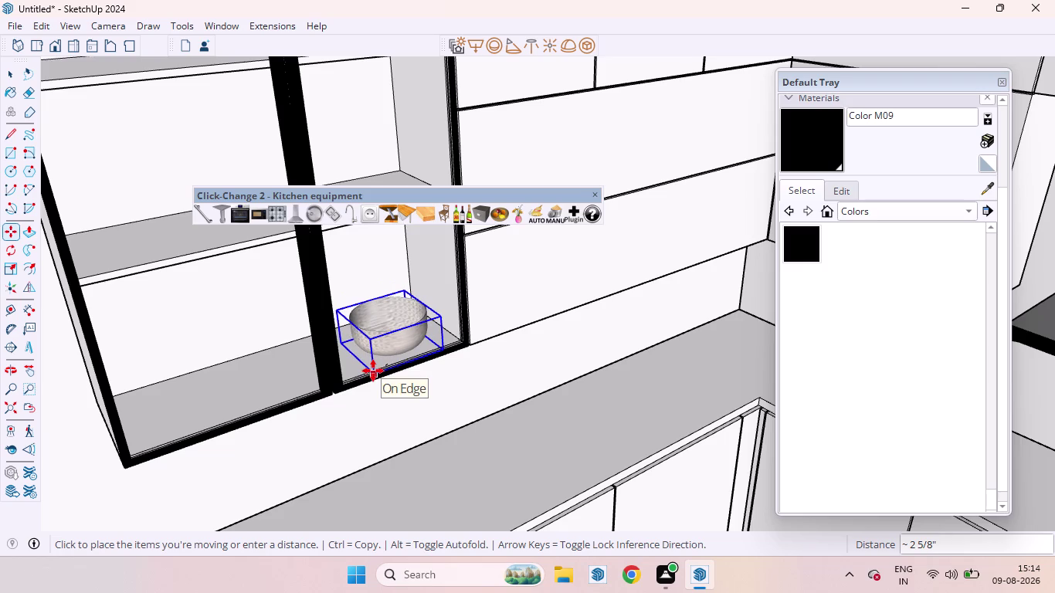
click(373, 371)
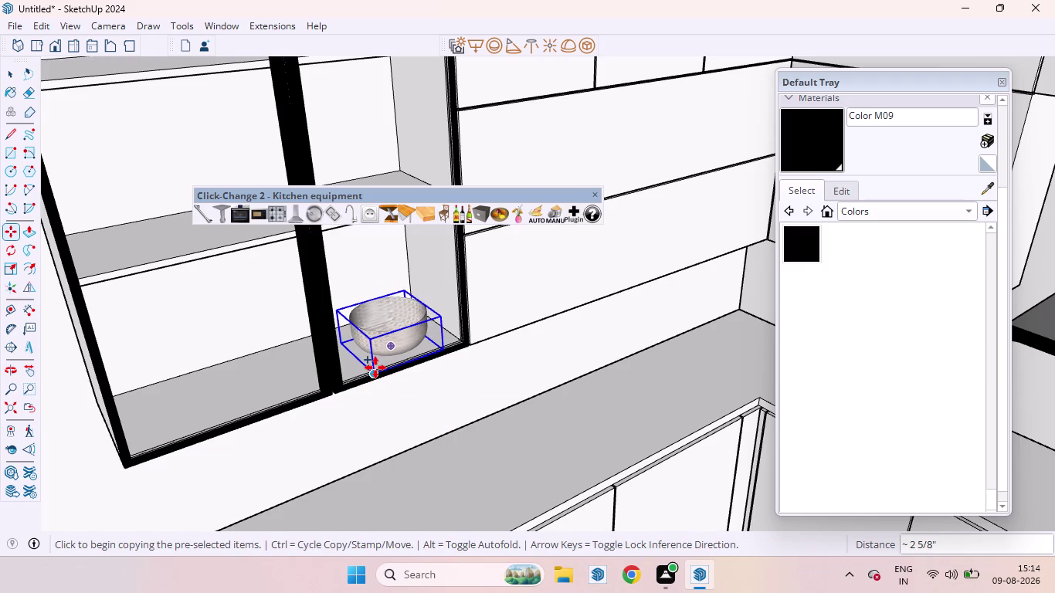
Copy the bowl twice, to the left shelf and between the bowls, then select the bottle.
click(375, 368)
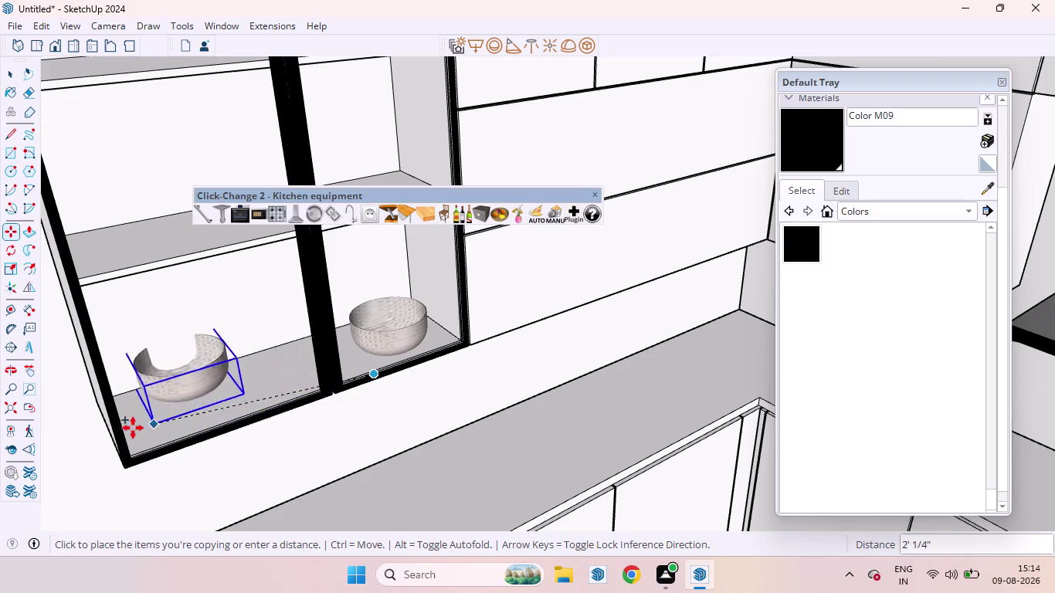
click(146, 454)
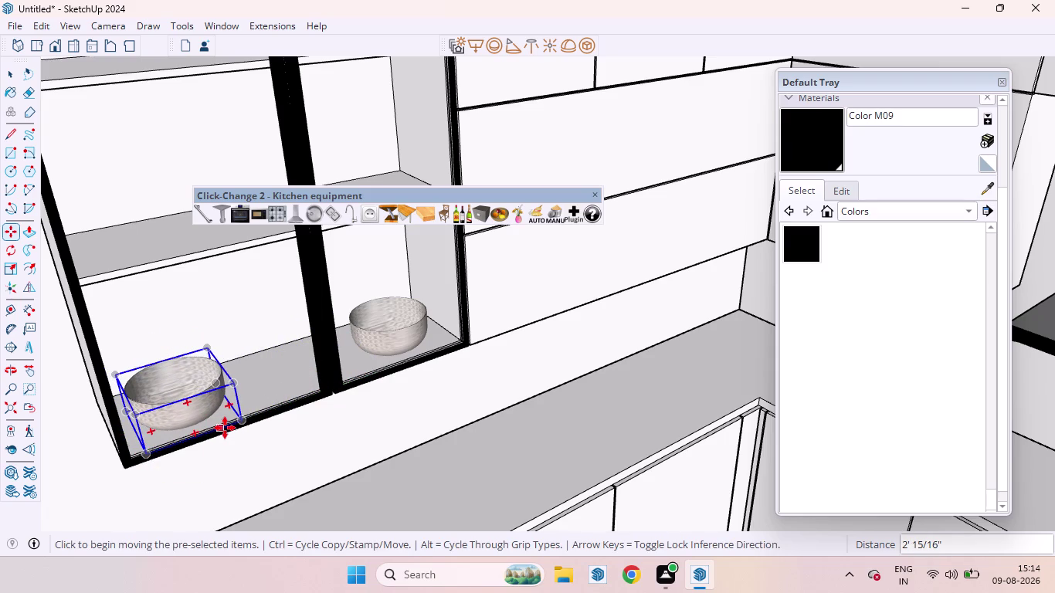
click(240, 418)
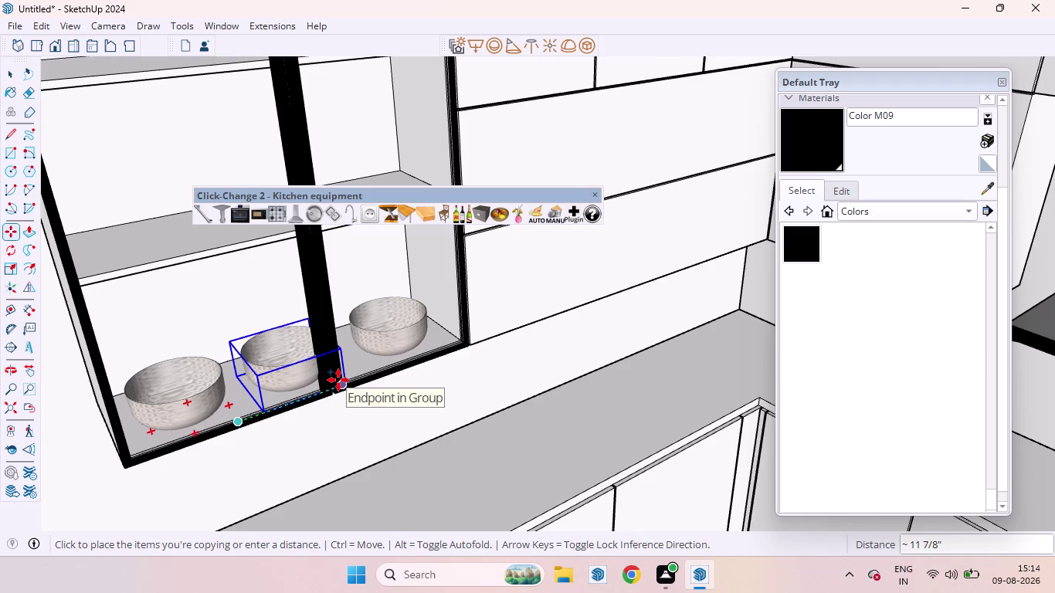
click(338, 380)
key(space)
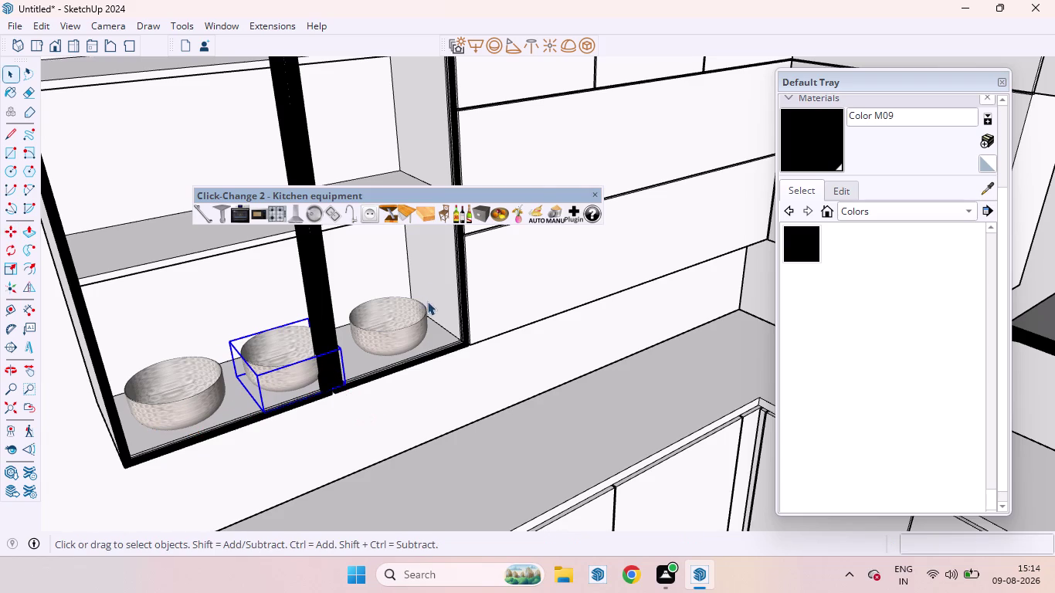
click(457, 218)
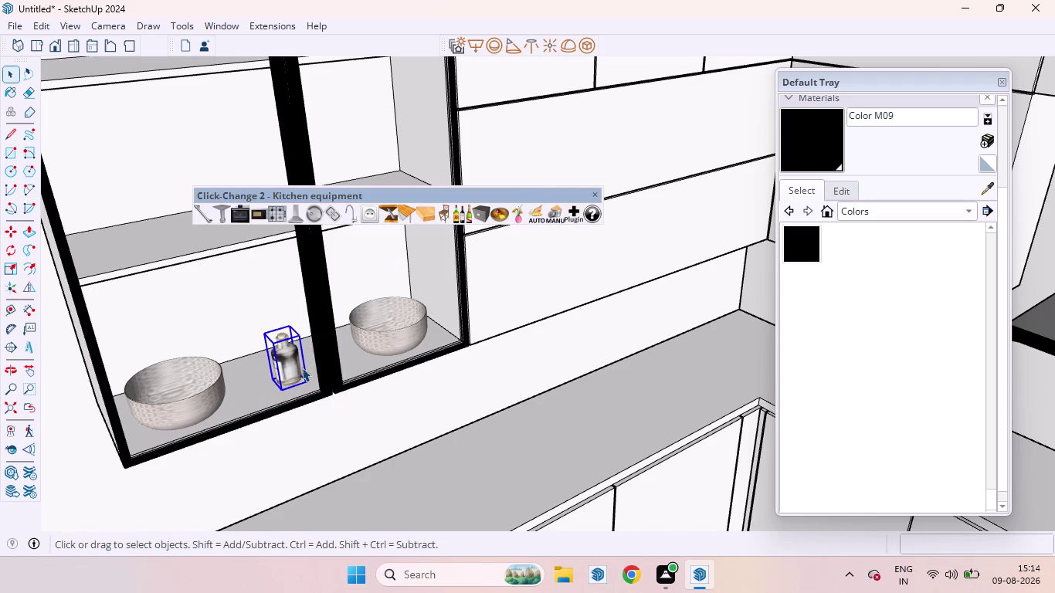
Cycle the lower-shelf bottle through kitchen products until it becomes a white lidded pot.
click(293, 365)
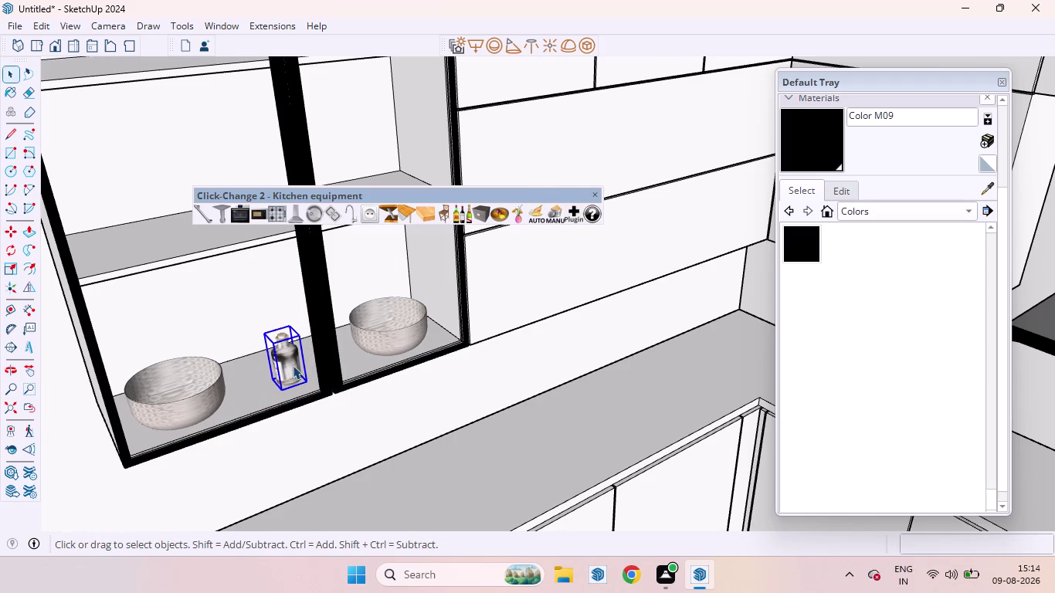
click(292, 366)
click(292, 364)
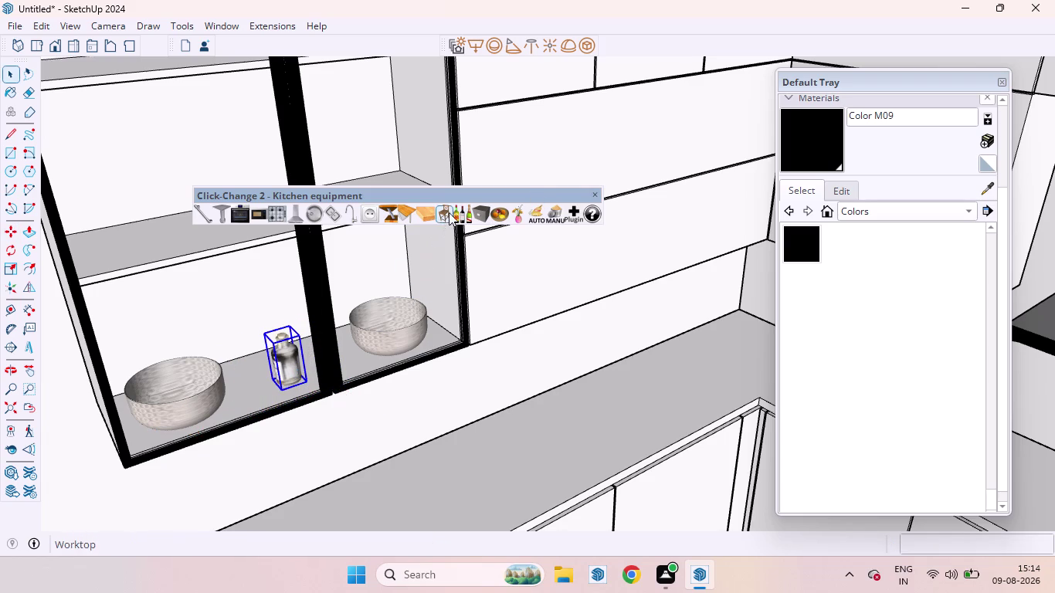
click(456, 213)
click(457, 212)
click(457, 213)
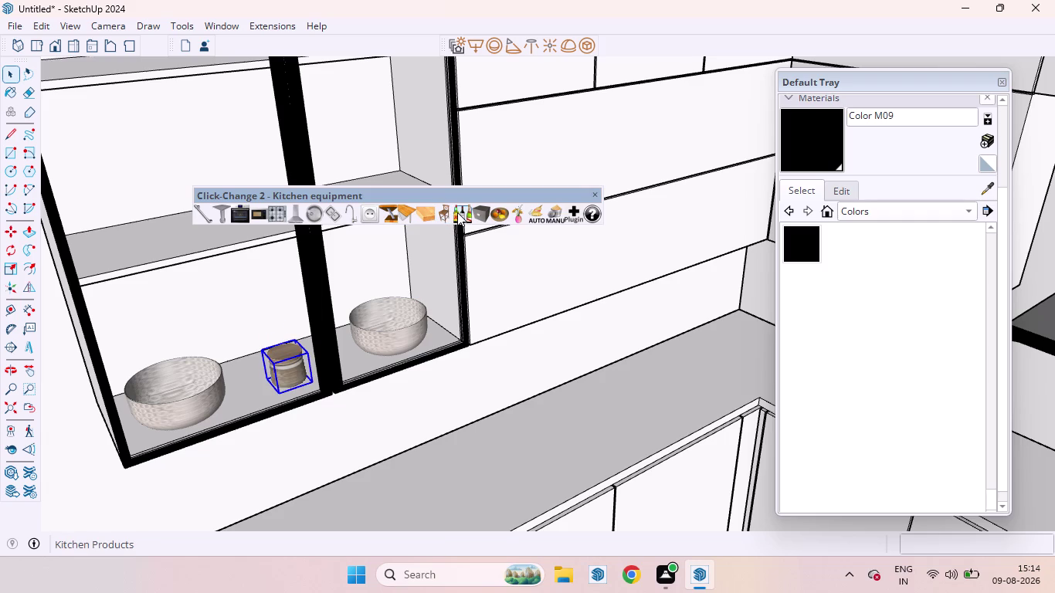
click(457, 213)
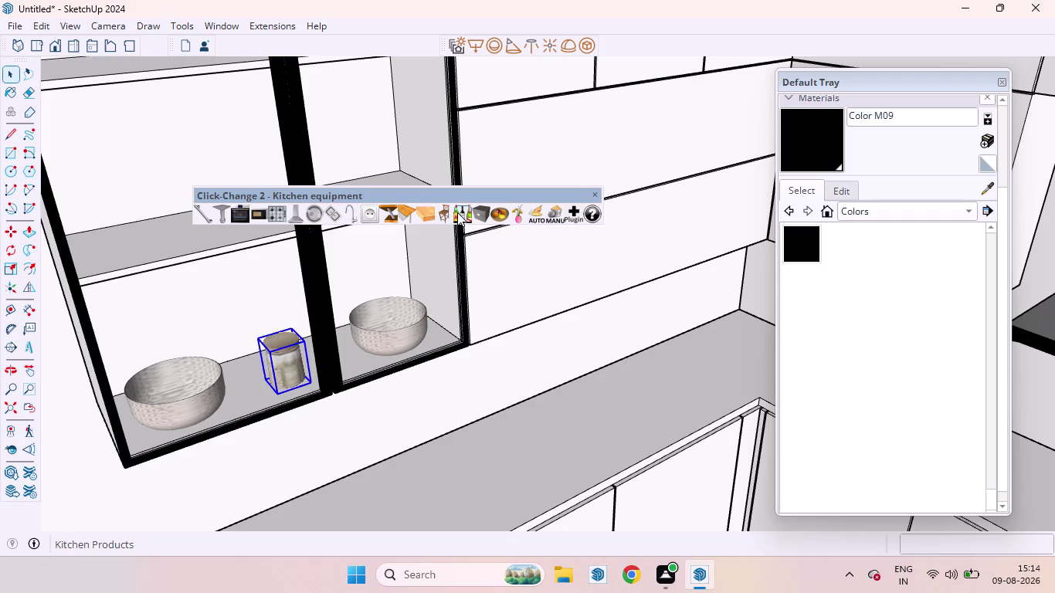
click(458, 212)
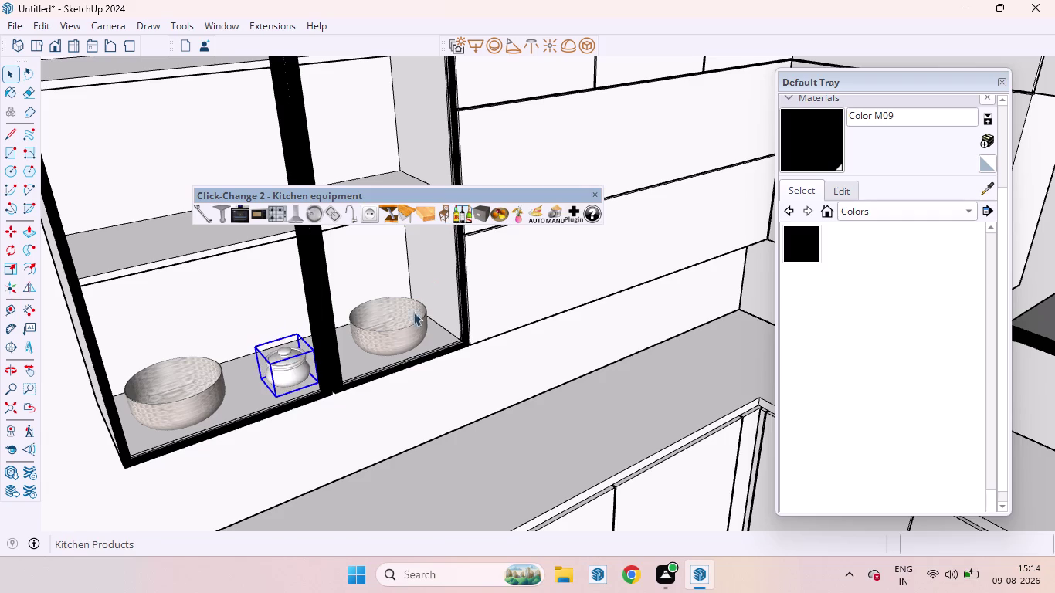
Reselect the white lidded pot and pick it up from its base to move it.
click(255, 387)
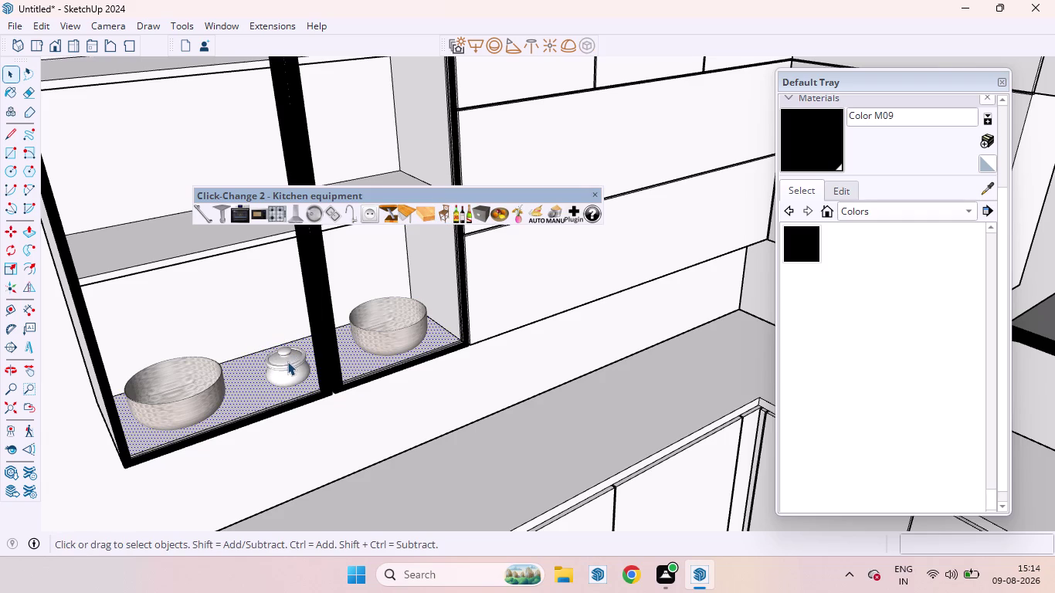
click(288, 362)
key(m)
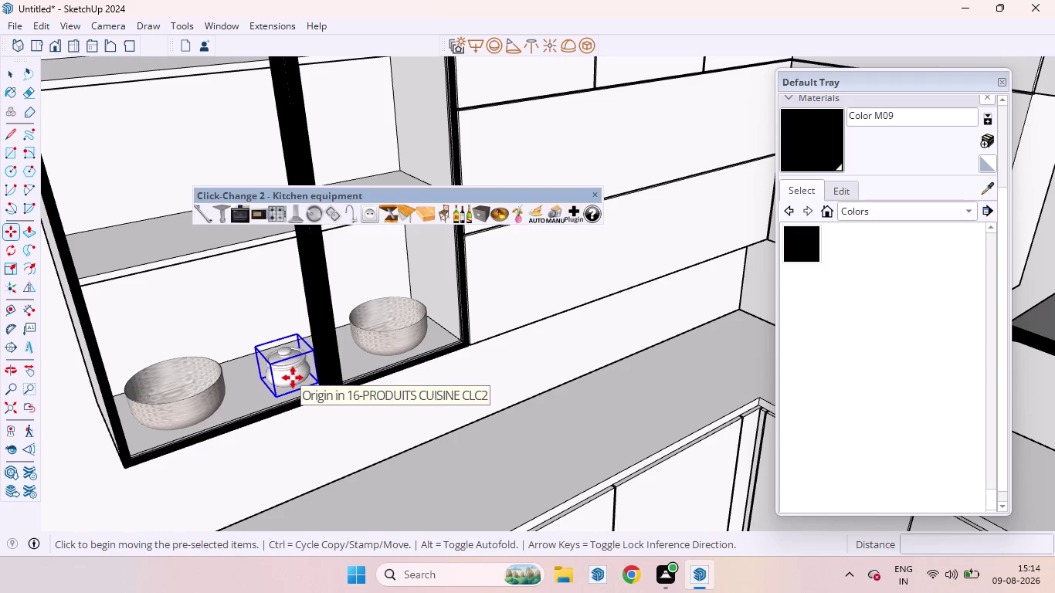
click(292, 378)
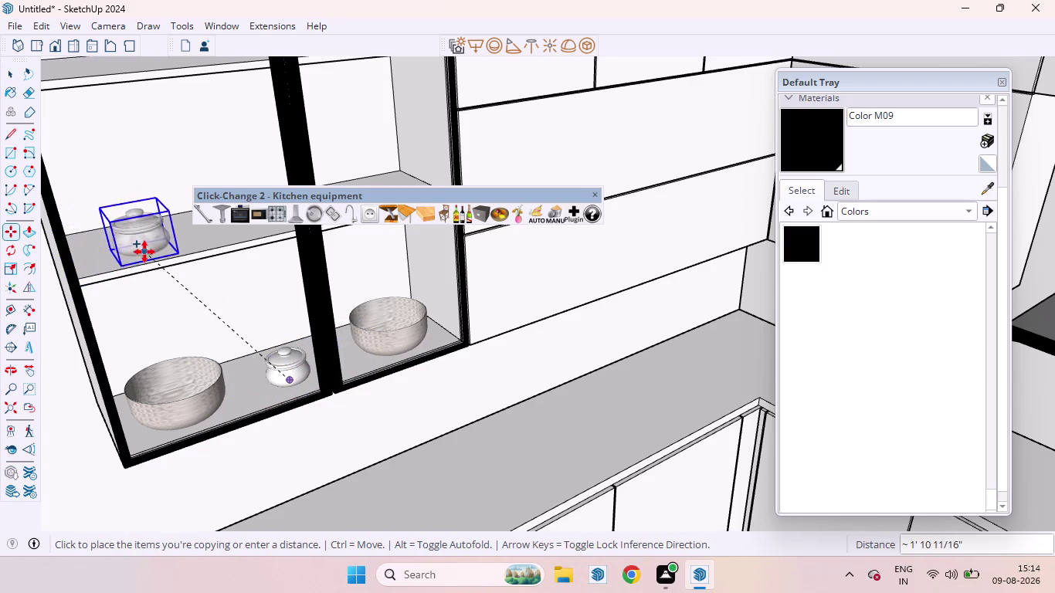
Copy the lidded pot up onto the shelf above.
key(Up)
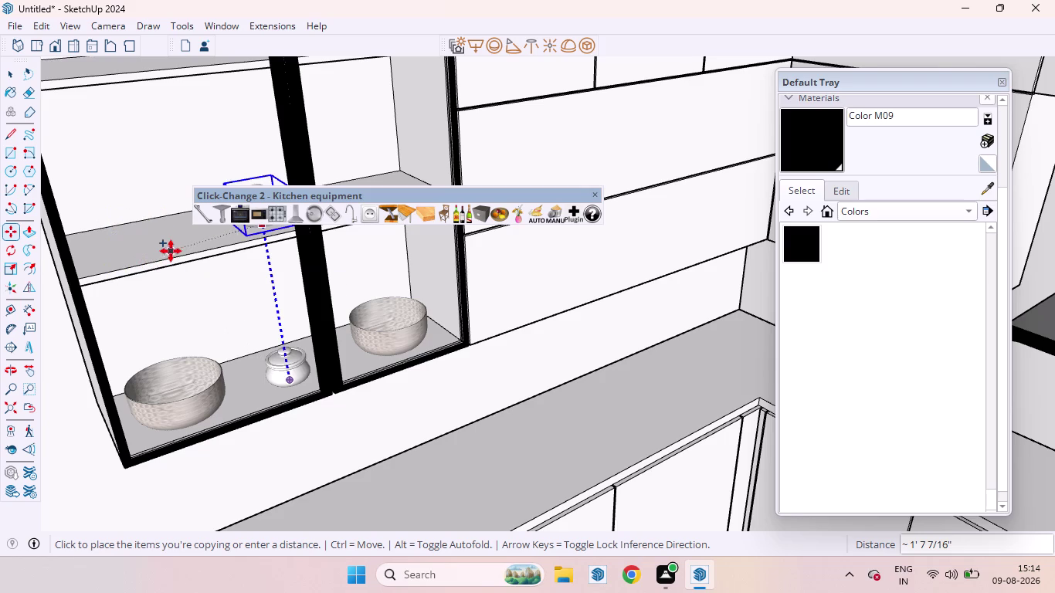
scroll(down, 3)
scroll(down, 3)
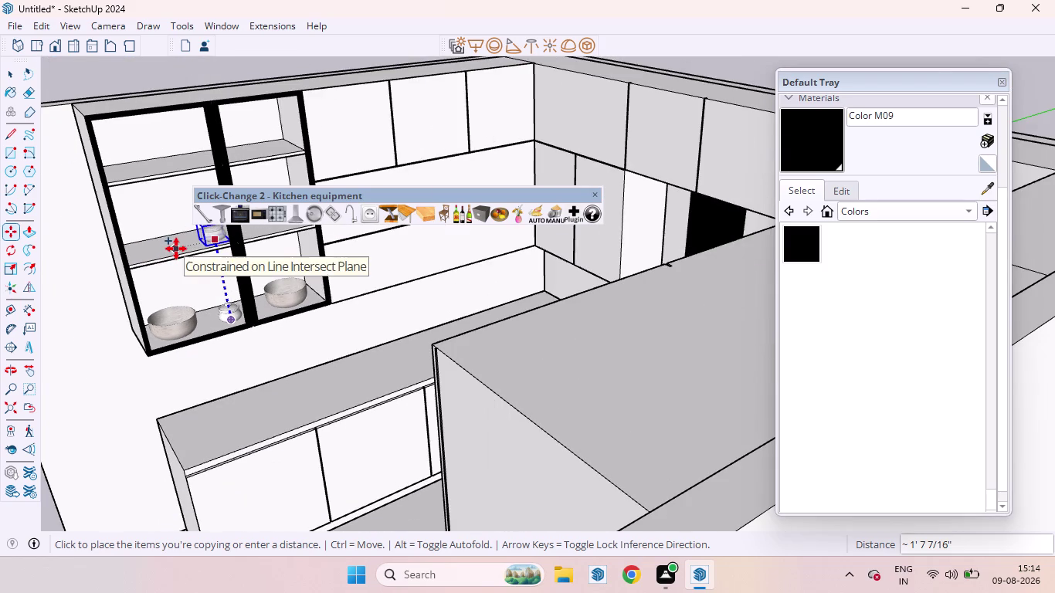
click(177, 249)
scroll(down, 3)
scroll(down, 3)
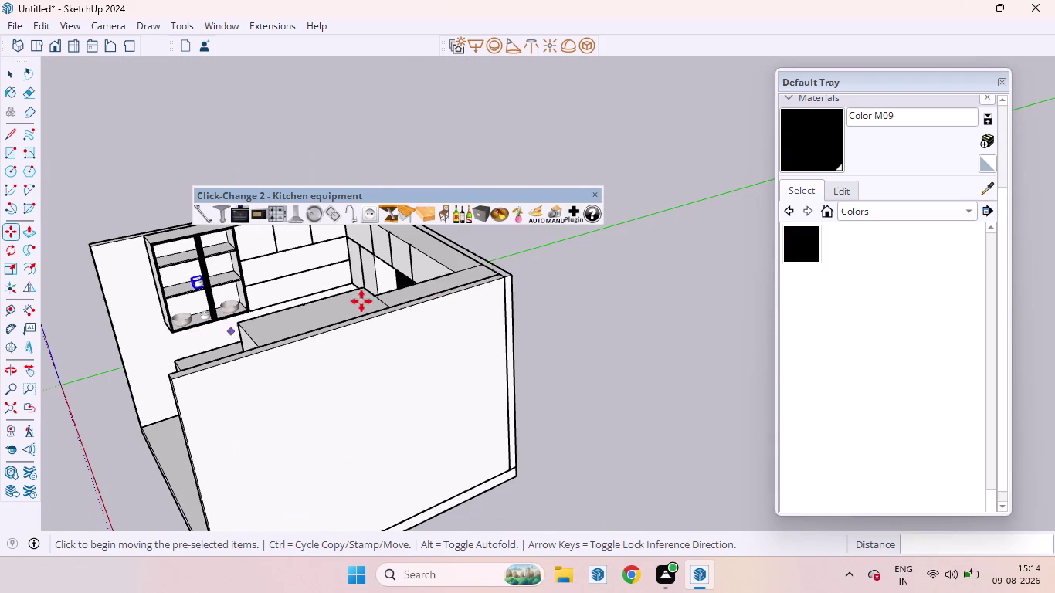
key(space)
click(546, 303)
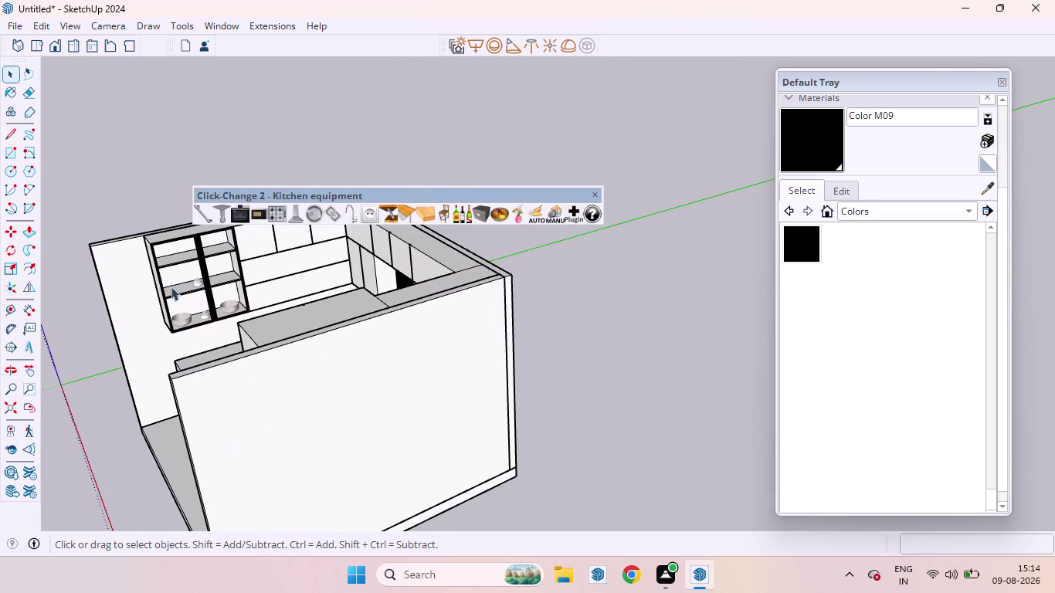
Repeat the upper-shelf pot along the shelf with a *3 multiplier.
scroll(up, 3)
middle_drag(195, 289, 322, 311)
scroll(up, 3)
scroll(down, 3)
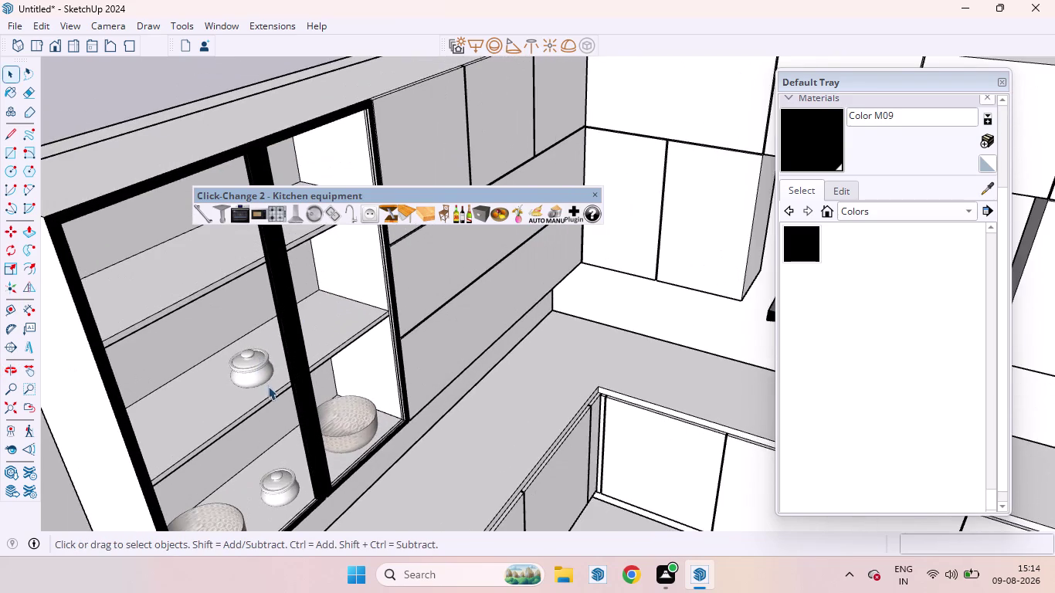
scroll(up, 3)
click(251, 366)
key(m)
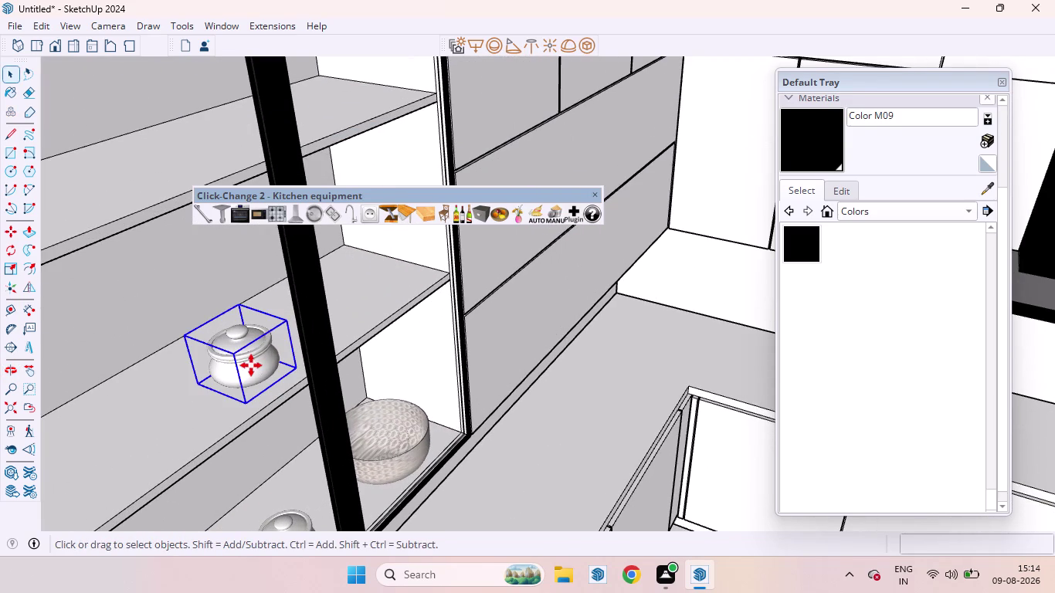
click(251, 365)
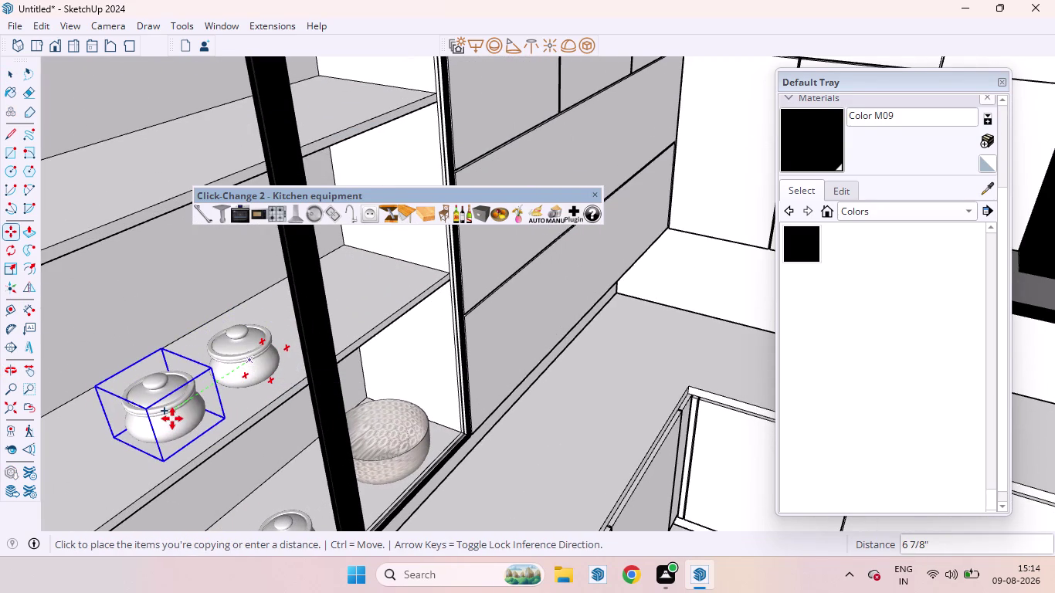
click(173, 419)
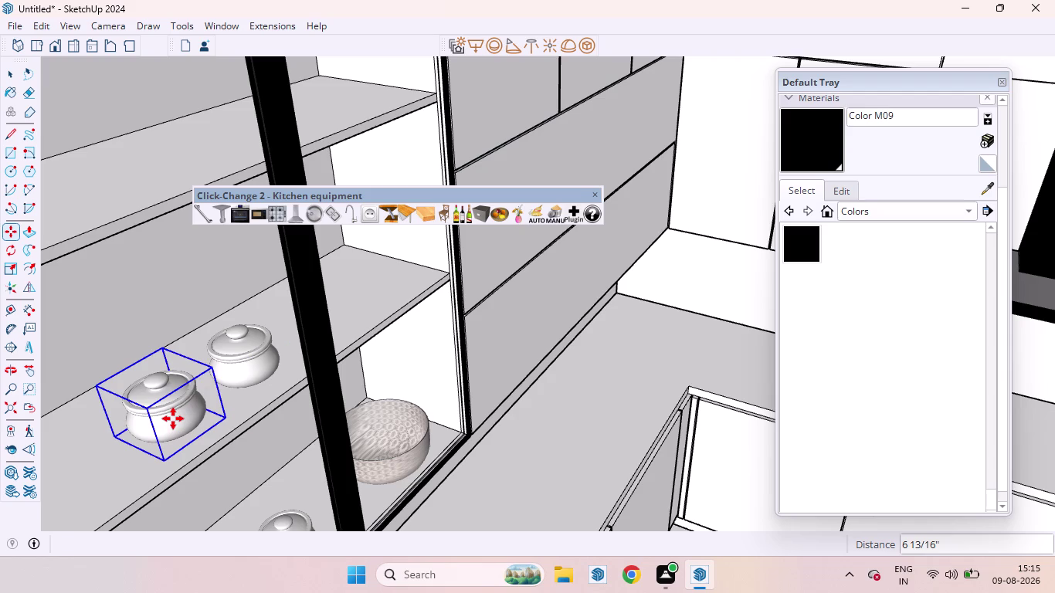
key(shift+asterisk)
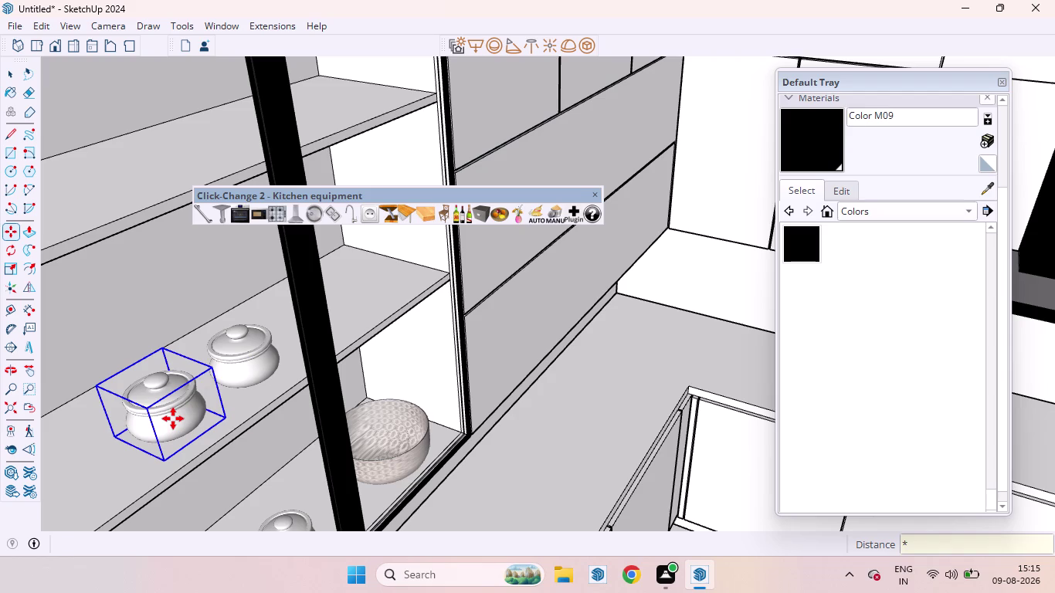
key(3)
key(Return)
scroll(down, 3)
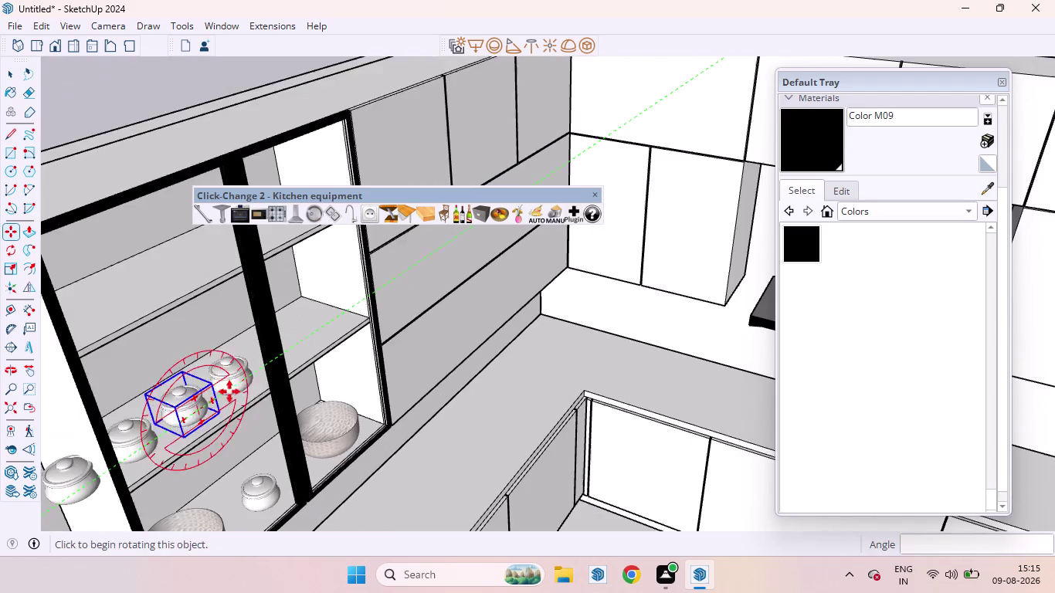
scroll(down, 3)
key(space)
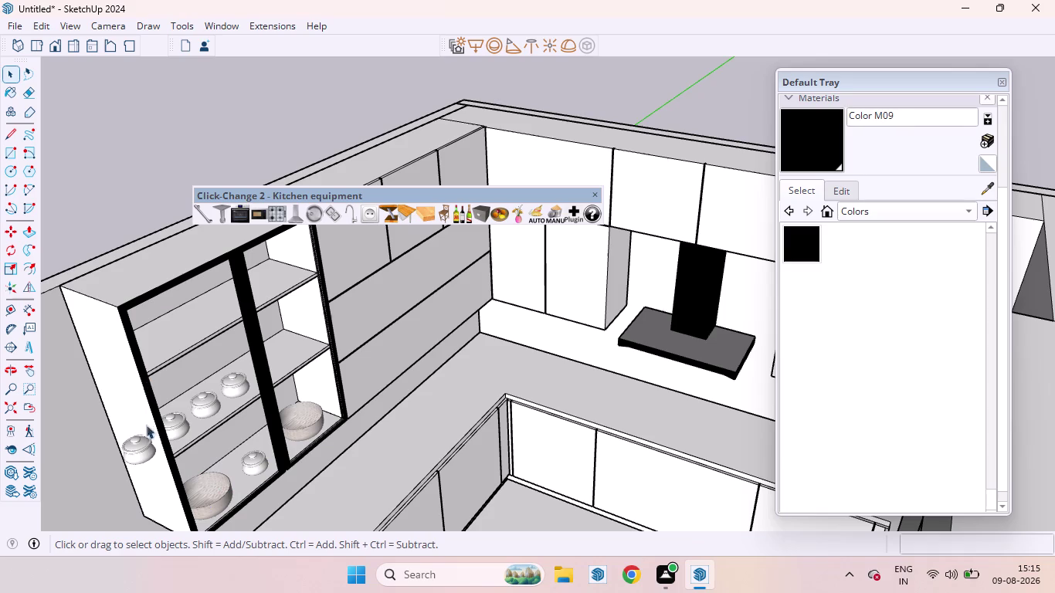
Move the stray pot from the shelf edge onto the upper right shelf.
click(129, 458)
key(m)
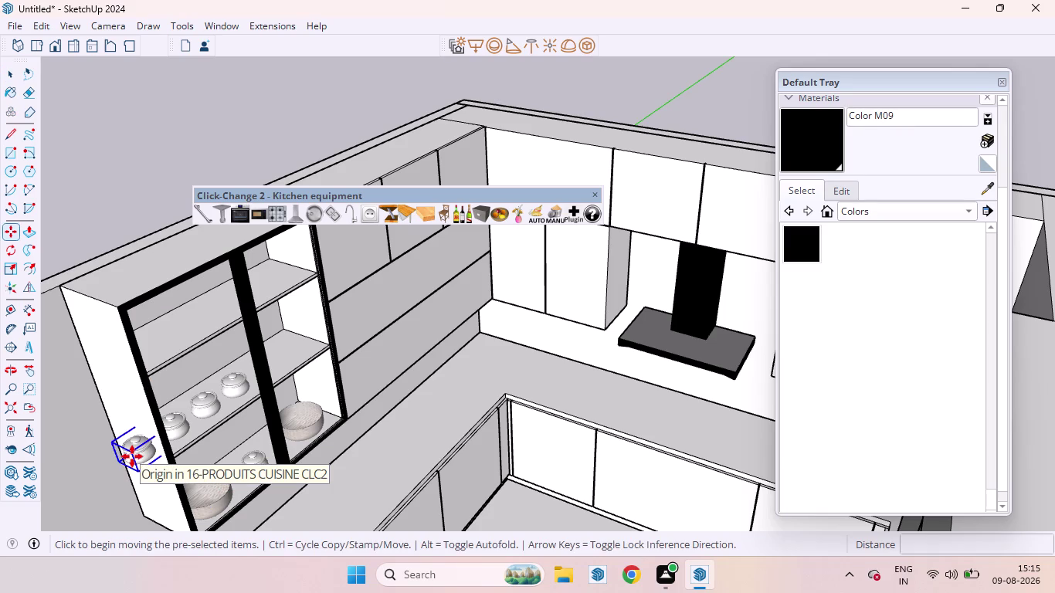
click(132, 457)
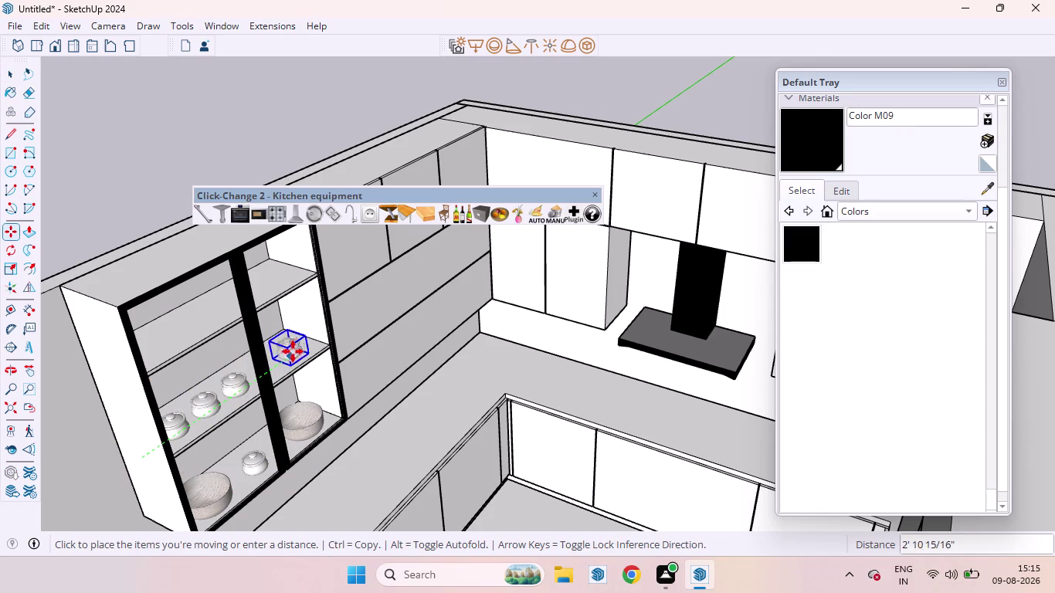
click(298, 343)
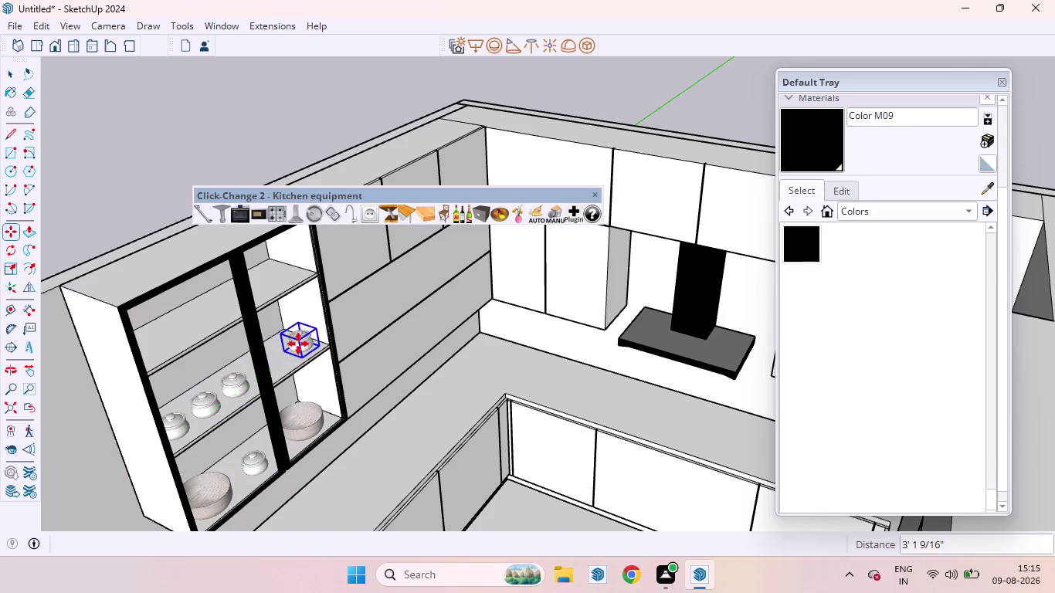
Copy that pot to sit beside itself in the other compartment.
middle_drag(278, 359, 176, 413)
scroll(up, 3)
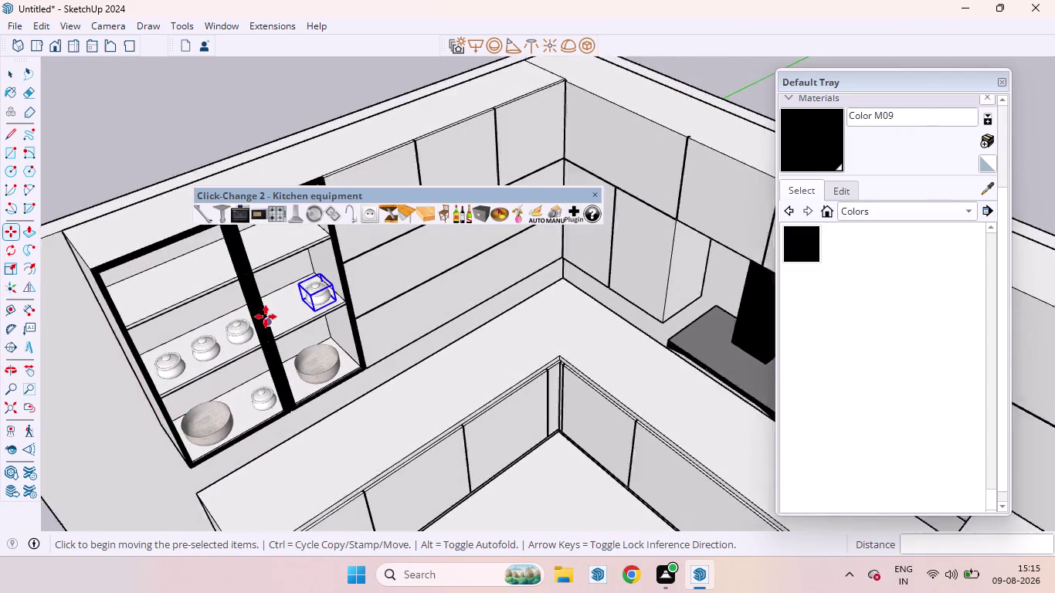
scroll(up, 3)
scroll(up, 3)
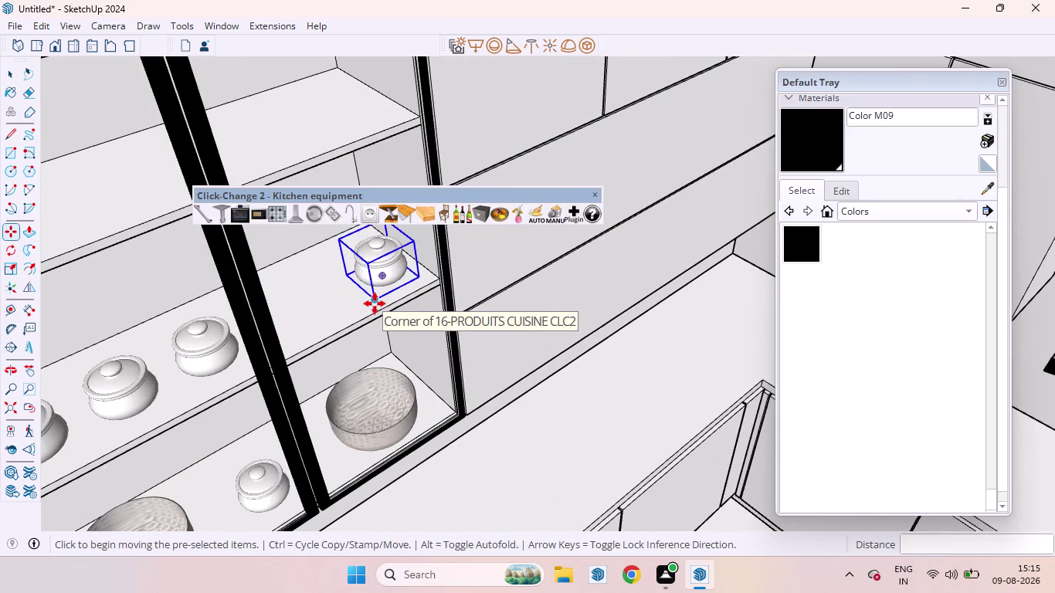
click(376, 298)
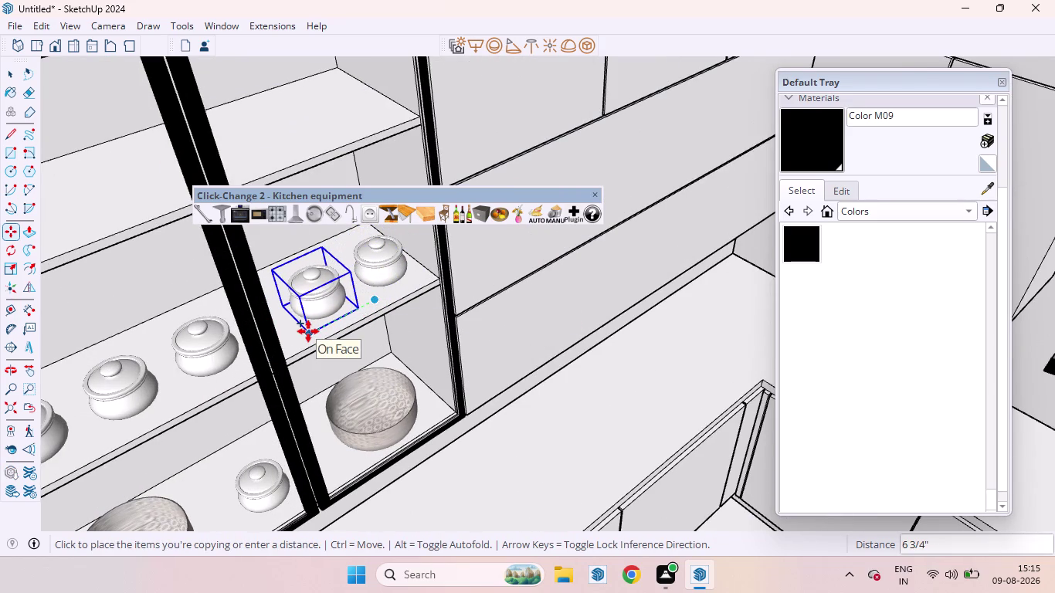
click(308, 332)
scroll(down, 3)
scroll(down, 3)
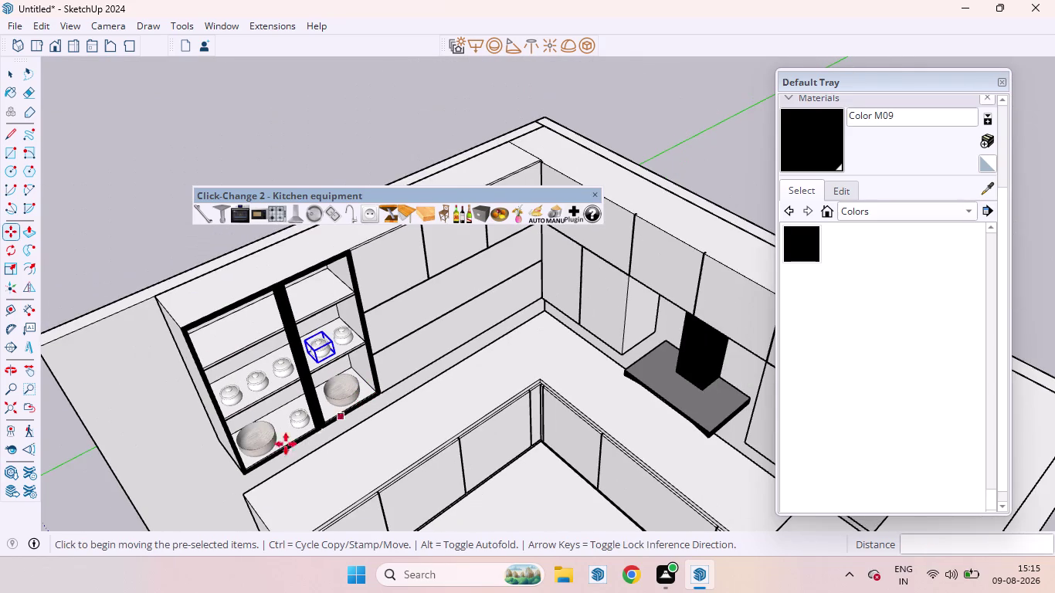
key(space)
click(140, 261)
Orbit and zoom in for a close look into the cabinet's bottom shelf.
scroll(down, 3)
middle_drag(258, 357, 368, 254)
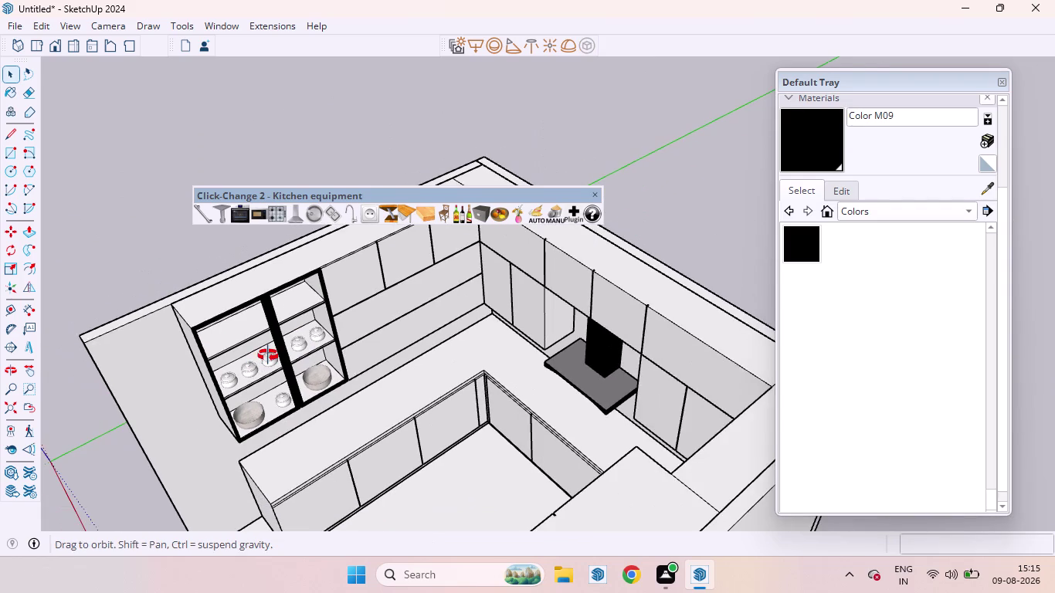
middle_drag(368, 253, 460, 179)
scroll(up, 3)
scroll(down, 3)
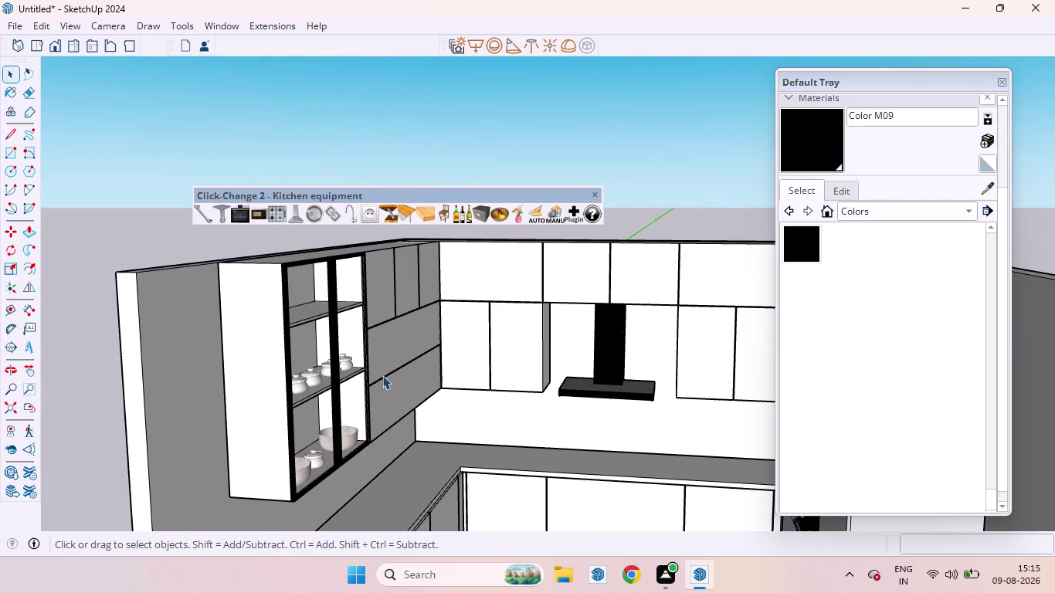
scroll(up, 3)
scroll(down, 3)
scroll(up, 3)
middle_drag(327, 465, 313, 482)
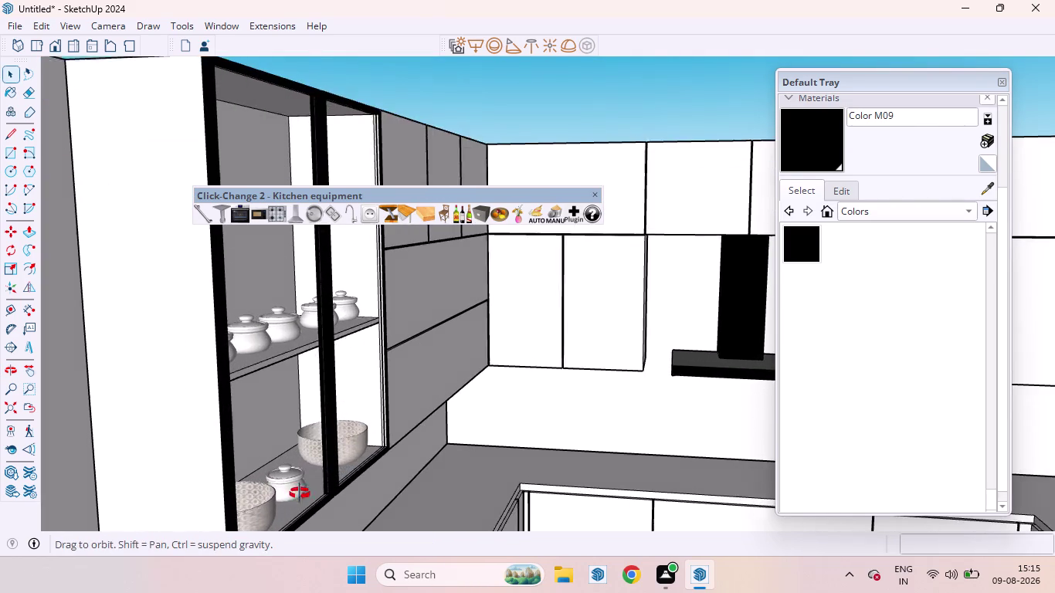
middle_drag(313, 482, 253, 515)
Cycle the bottom-shelf lidded pot through product variants until it becomes a small bowl on a saucer.
click(257, 493)
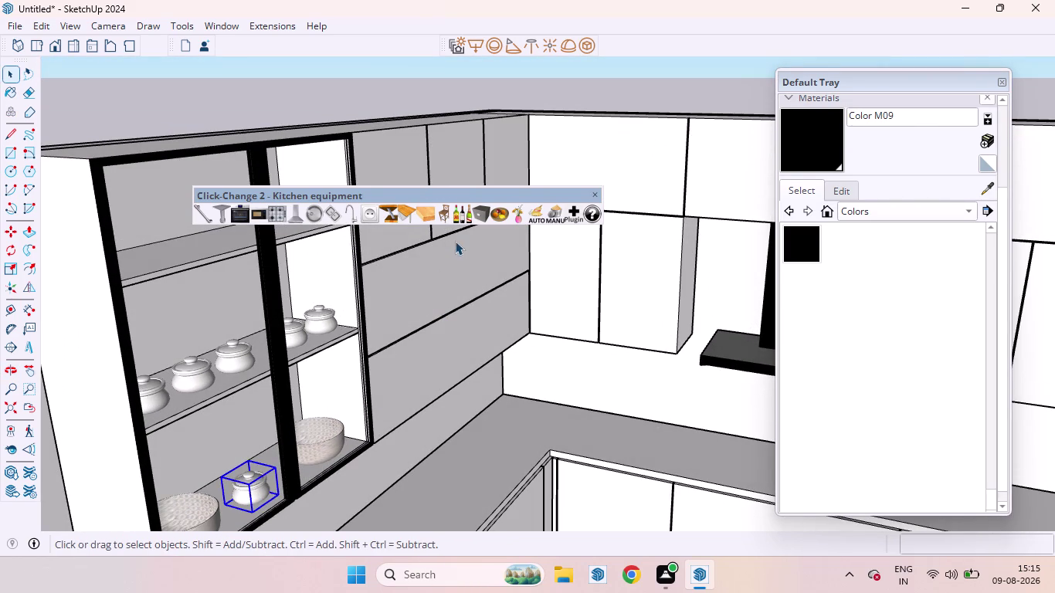
click(460, 218)
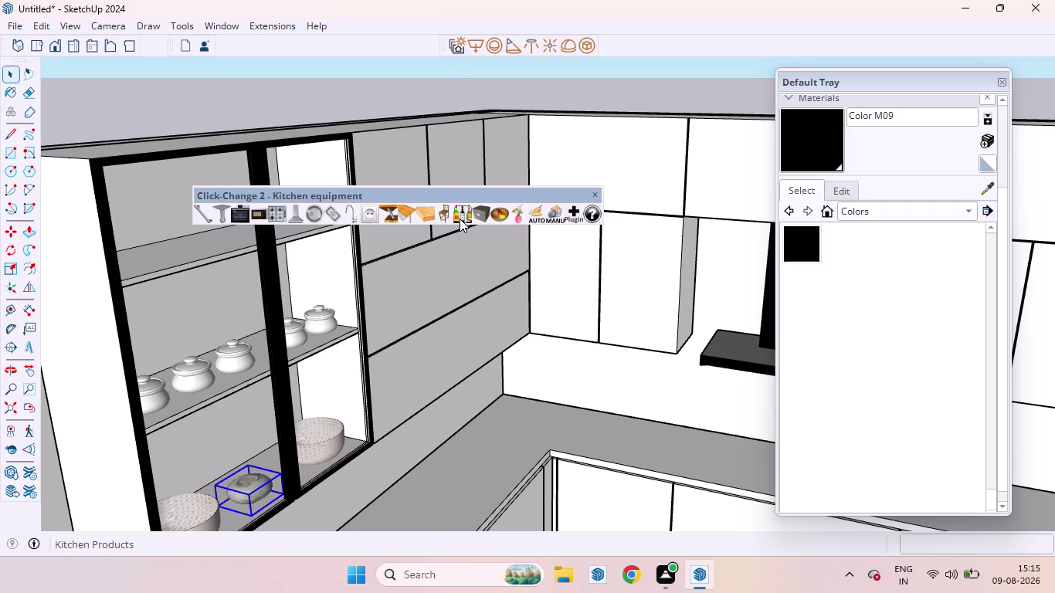
click(460, 219)
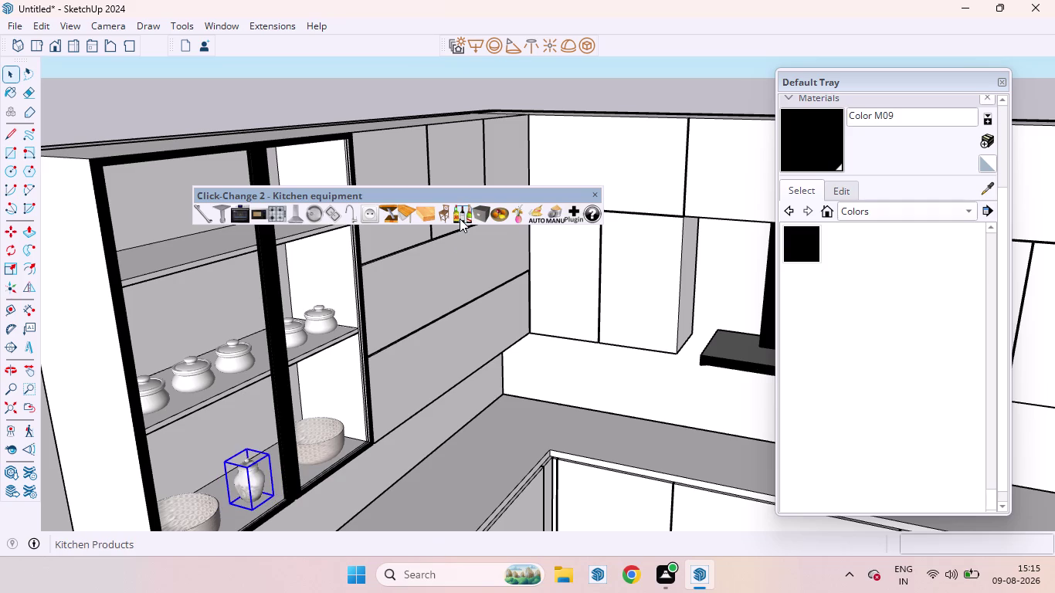
click(459, 219)
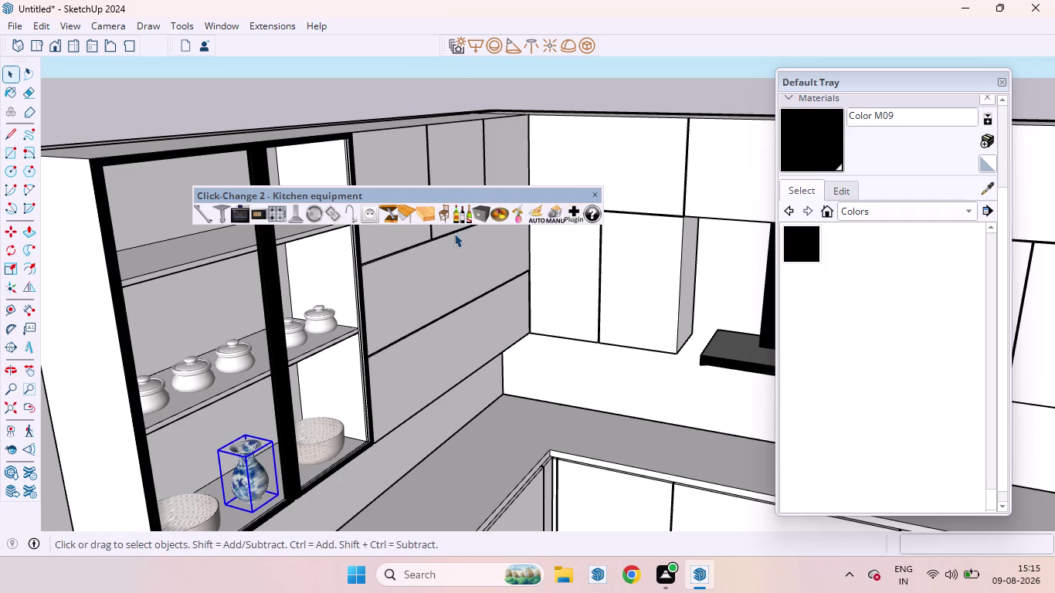
click(455, 209)
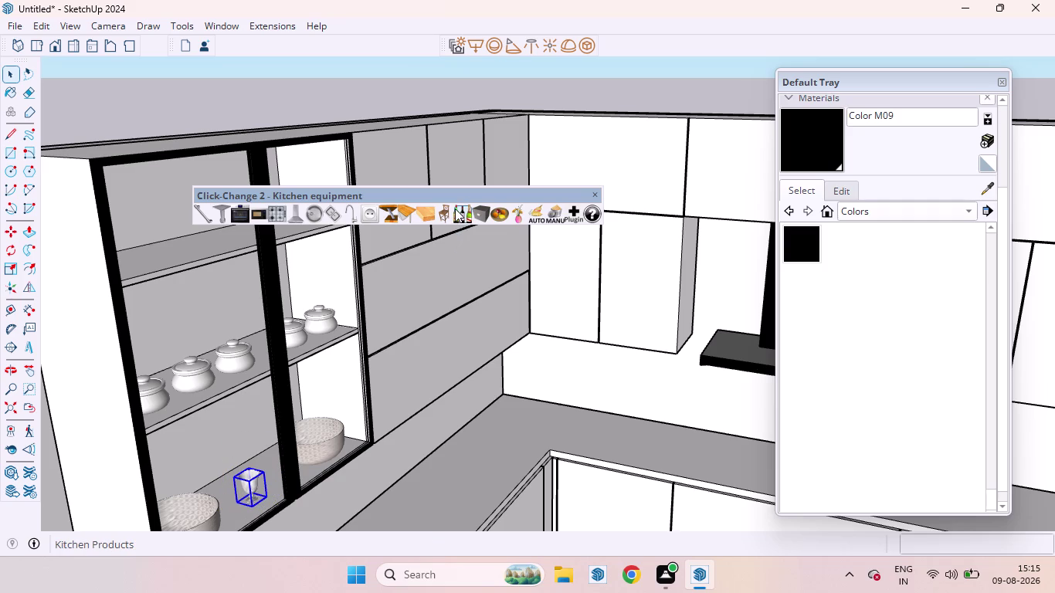
click(463, 210)
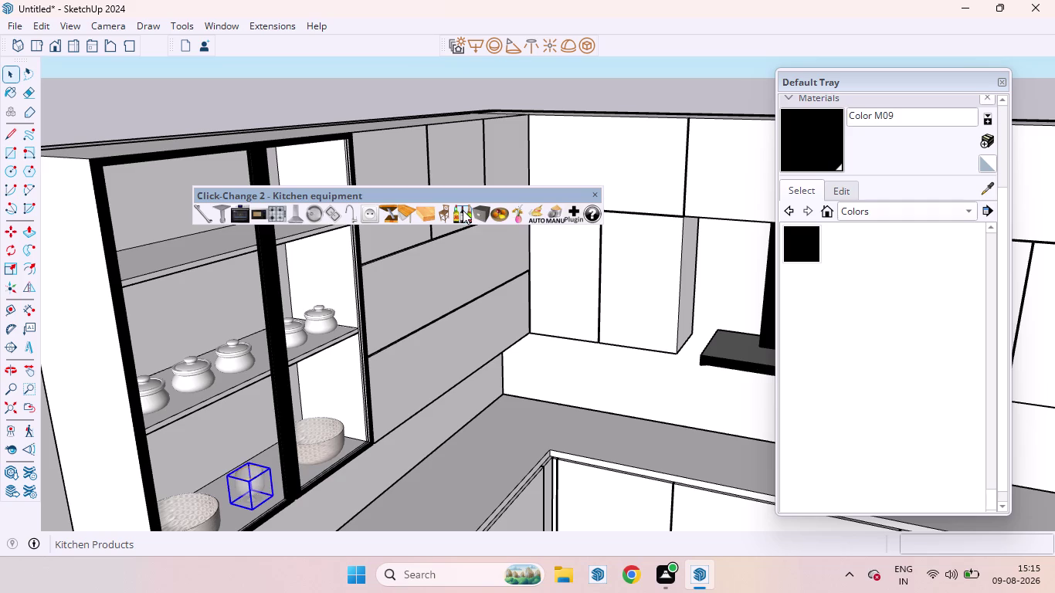
click(463, 210)
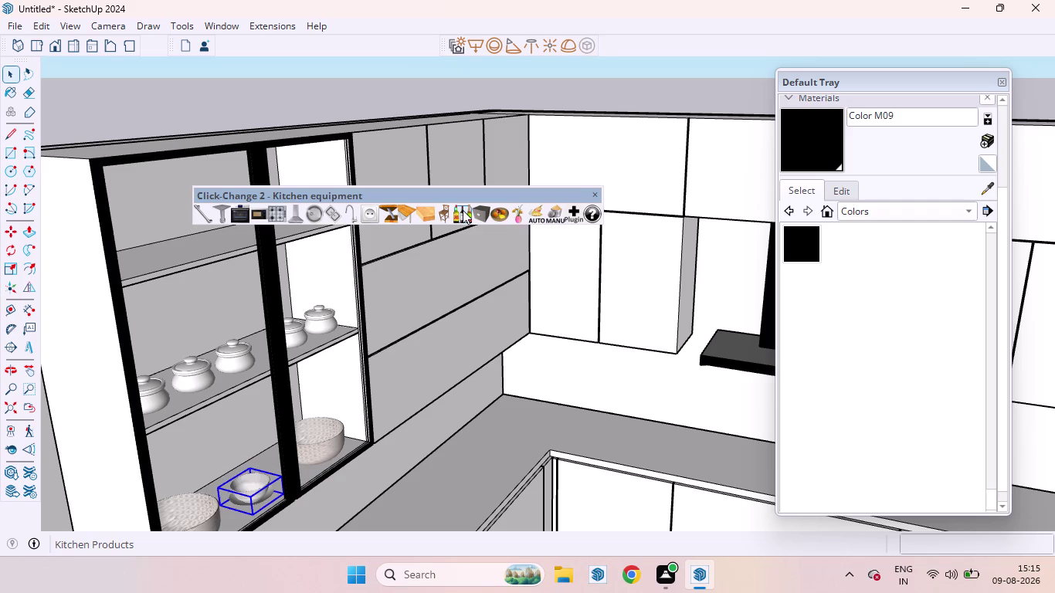
click(292, 86)
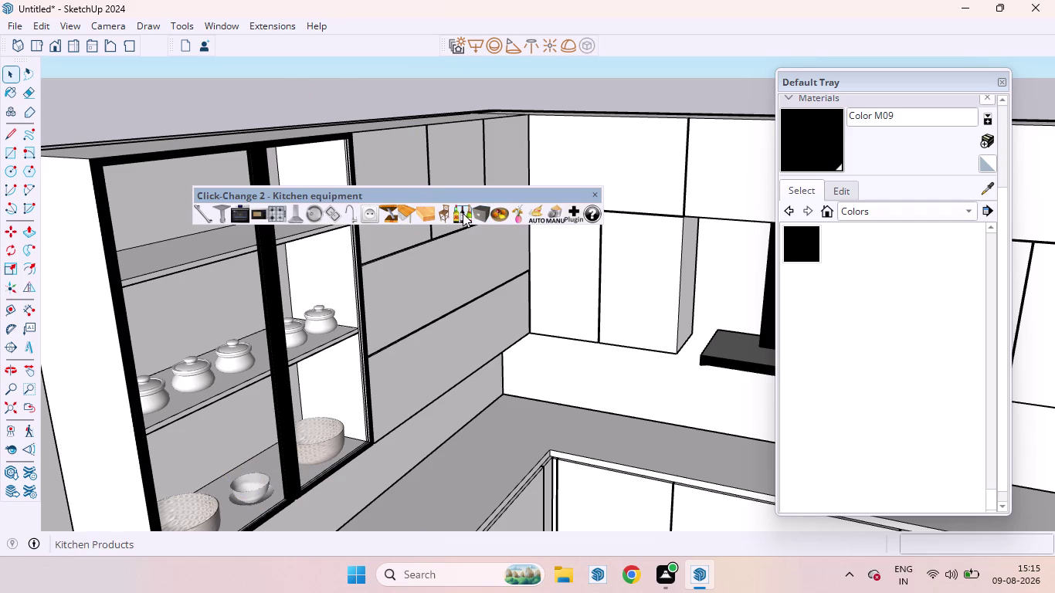
click(463, 213)
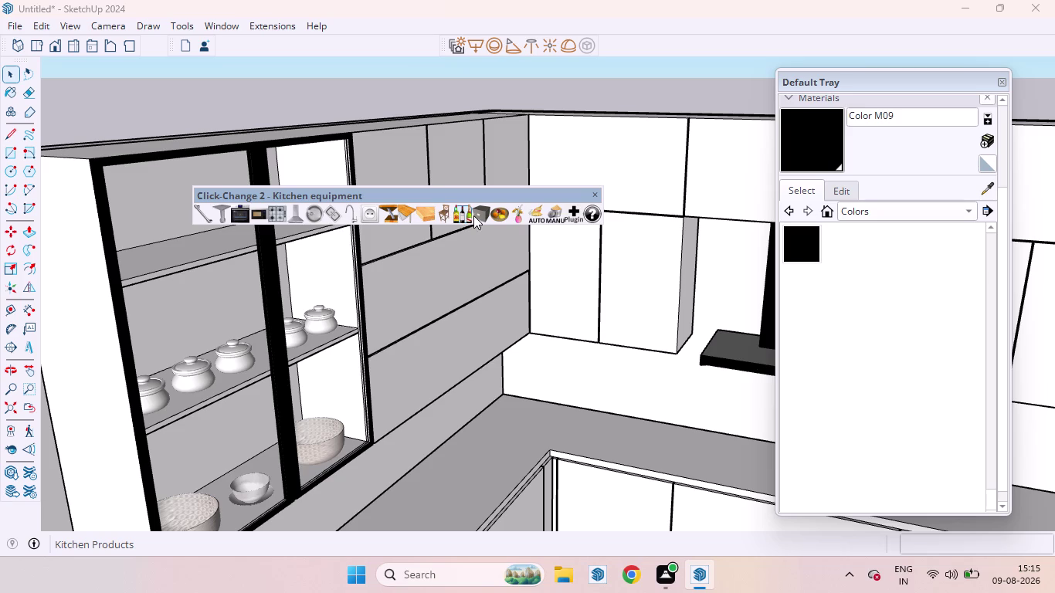
Drag a new bottle from Kitchen Products into the model.
drag(462, 215, 163, 296)
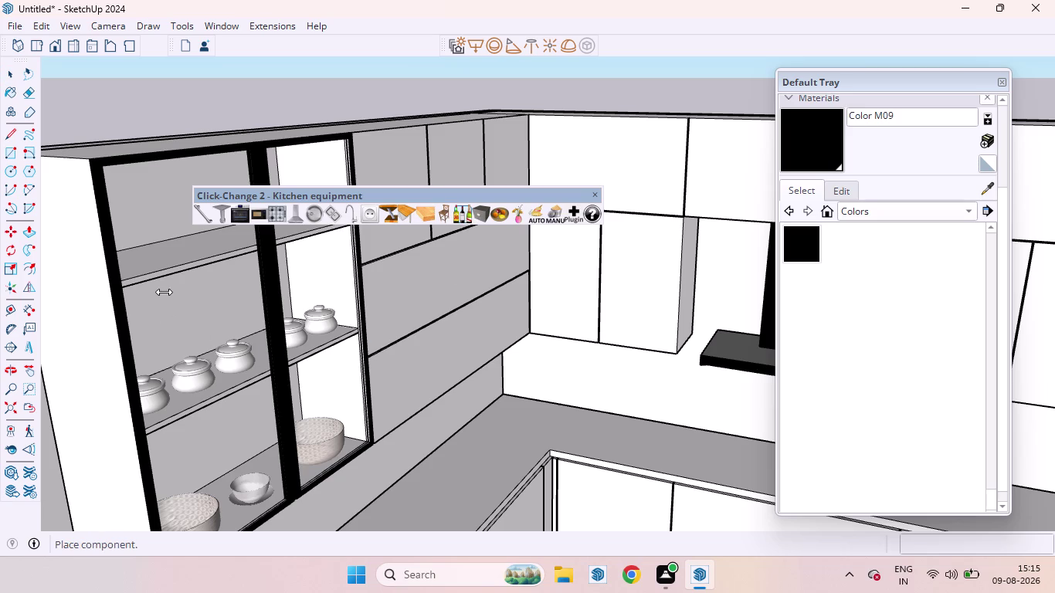
drag(163, 295, 165, 251)
scroll(down, 3)
scroll(down, 3)
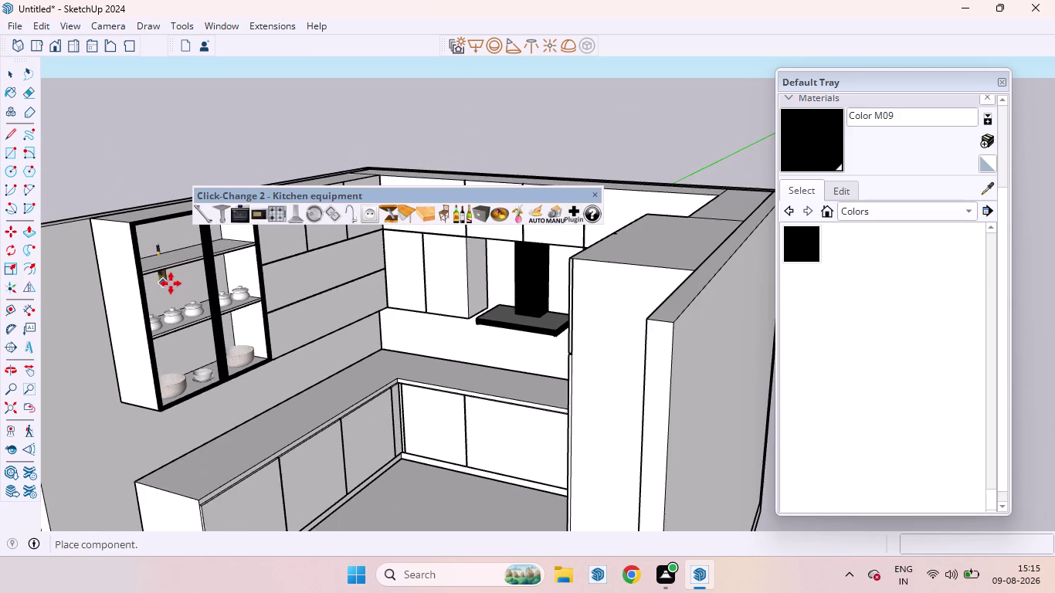
scroll(down, 3)
scroll(up, 3)
scroll(up, 3)
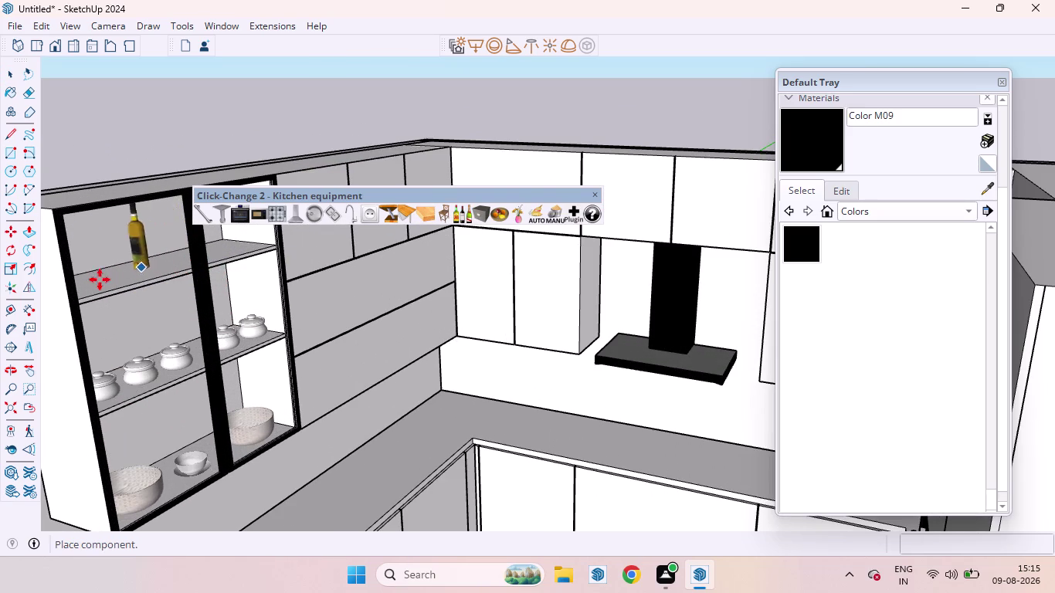
scroll(down, 3)
scroll(down, 3)
scroll(up, 3)
scroll(down, 3)
Stand the bottle on the cabinet's top shelf and switch it to the dark wine bottle.
middle_drag(224, 269, 218, 301)
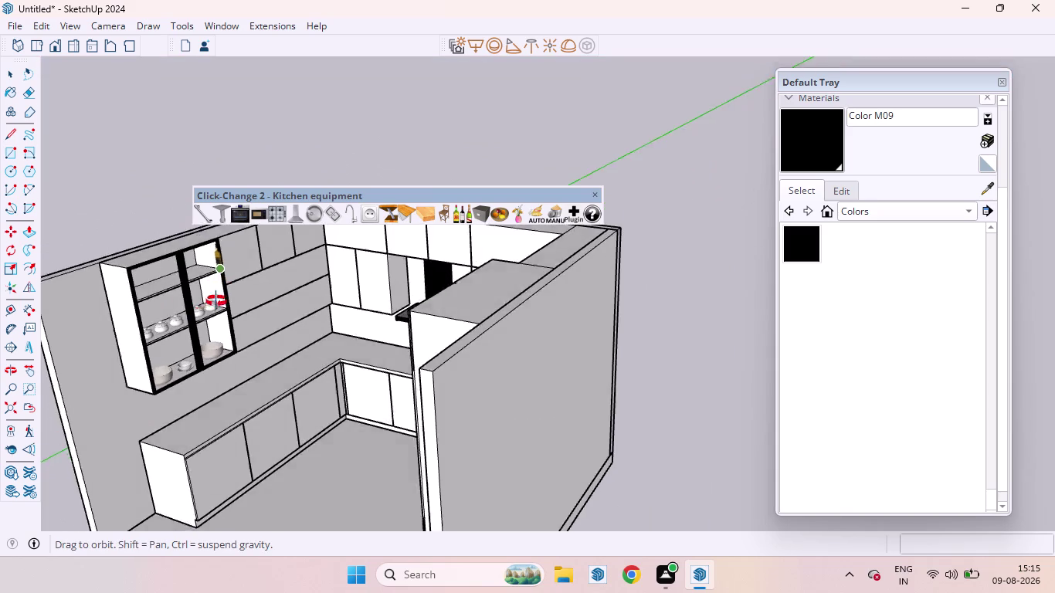
middle_drag(218, 301, 99, 300)
scroll(down, 3)
scroll(down, 3)
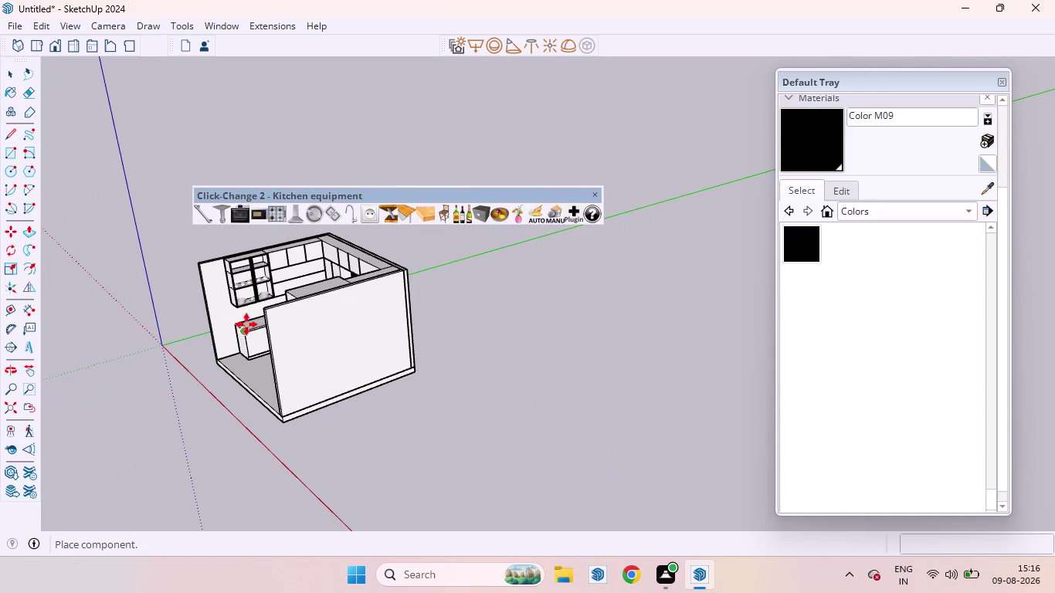
middle_drag(246, 324, 262, 262)
scroll(up, 3)
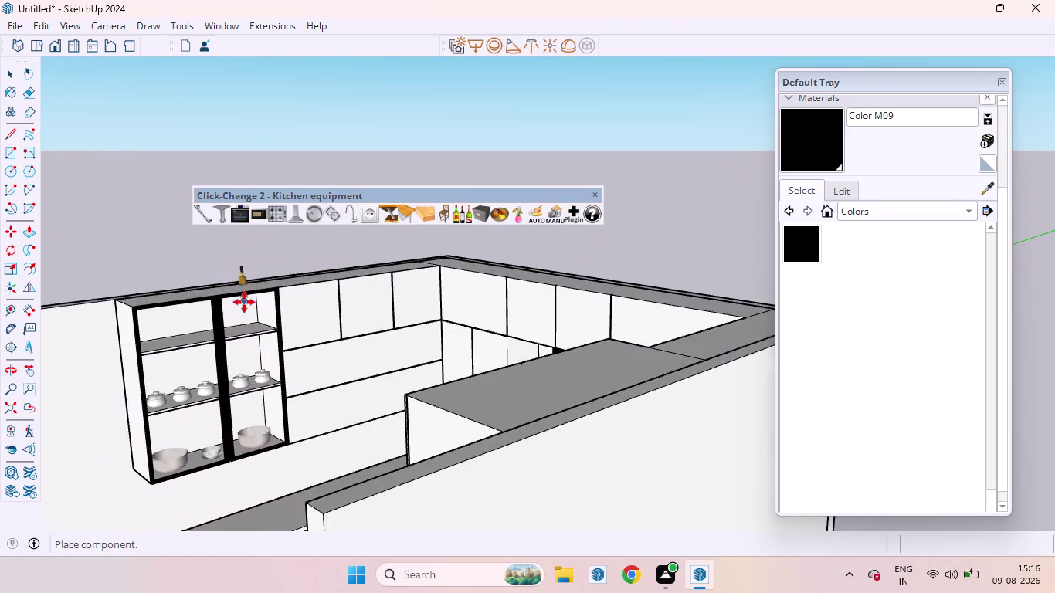
scroll(up, 3)
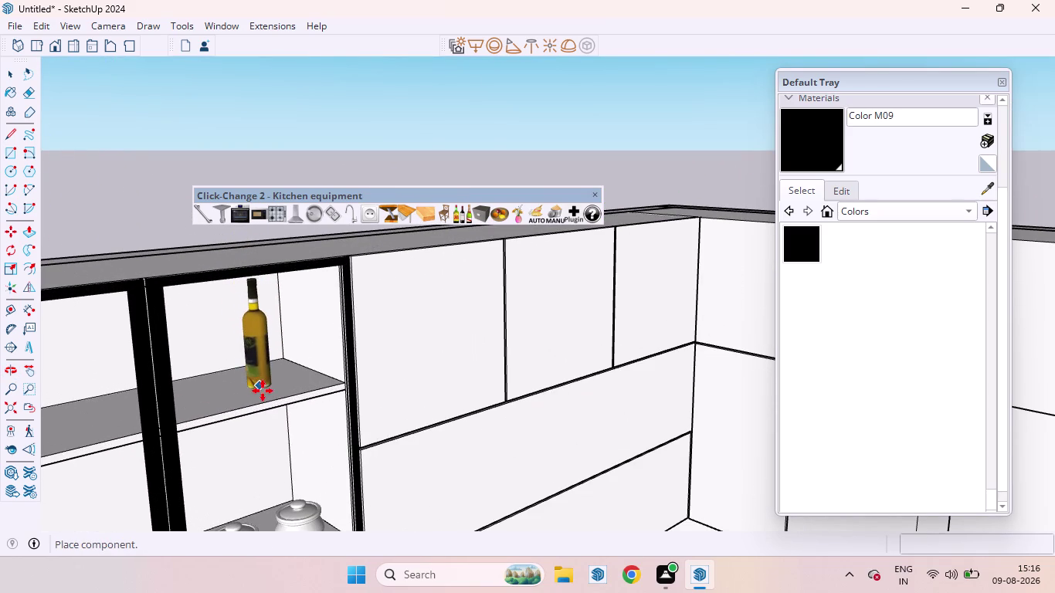
middle_drag(260, 387, 321, 452)
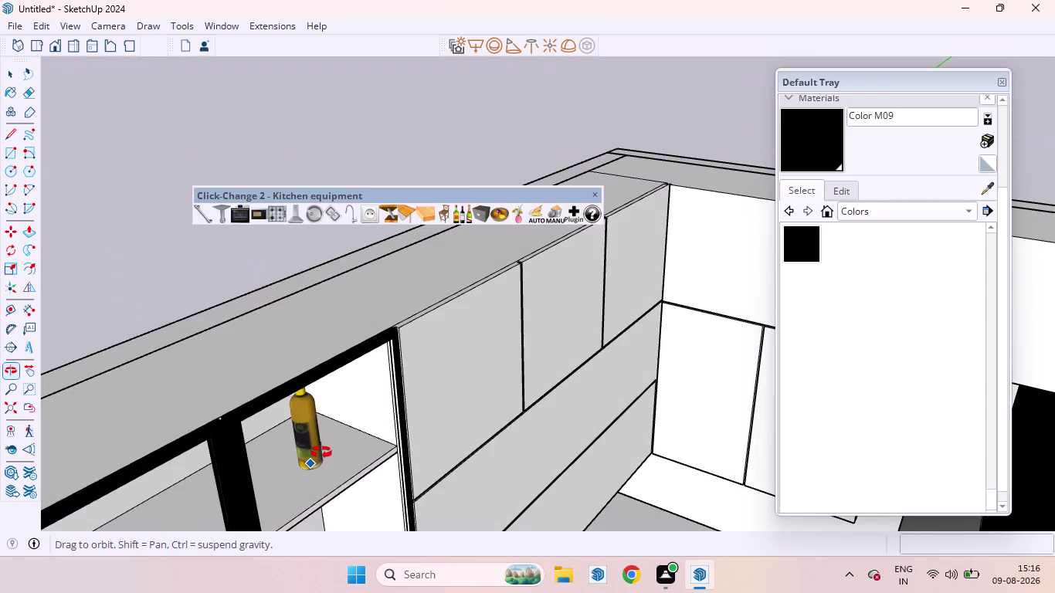
middle_drag(322, 453, 262, 367)
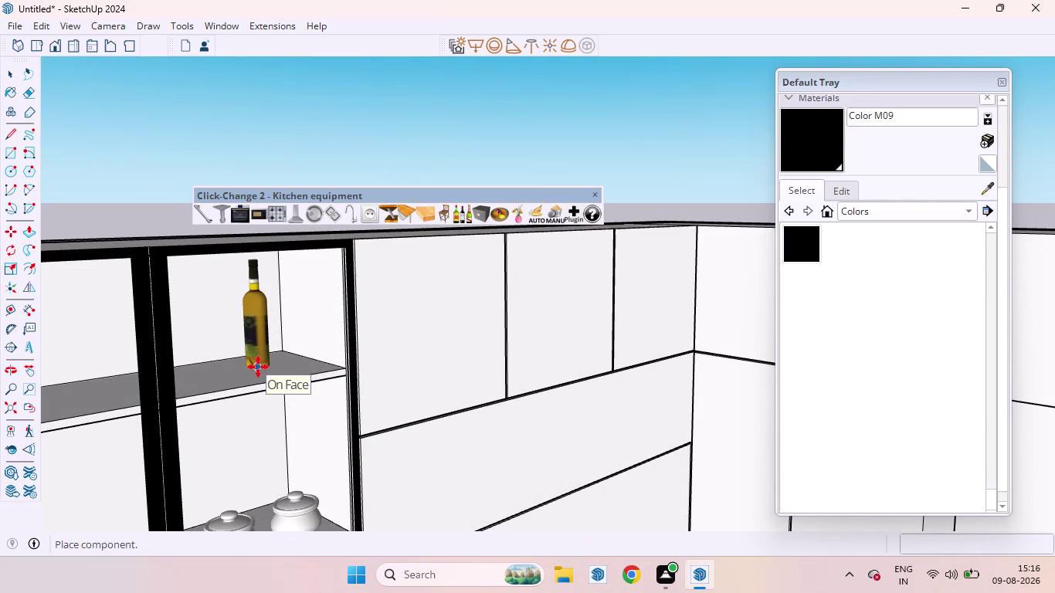
click(258, 367)
click(463, 224)
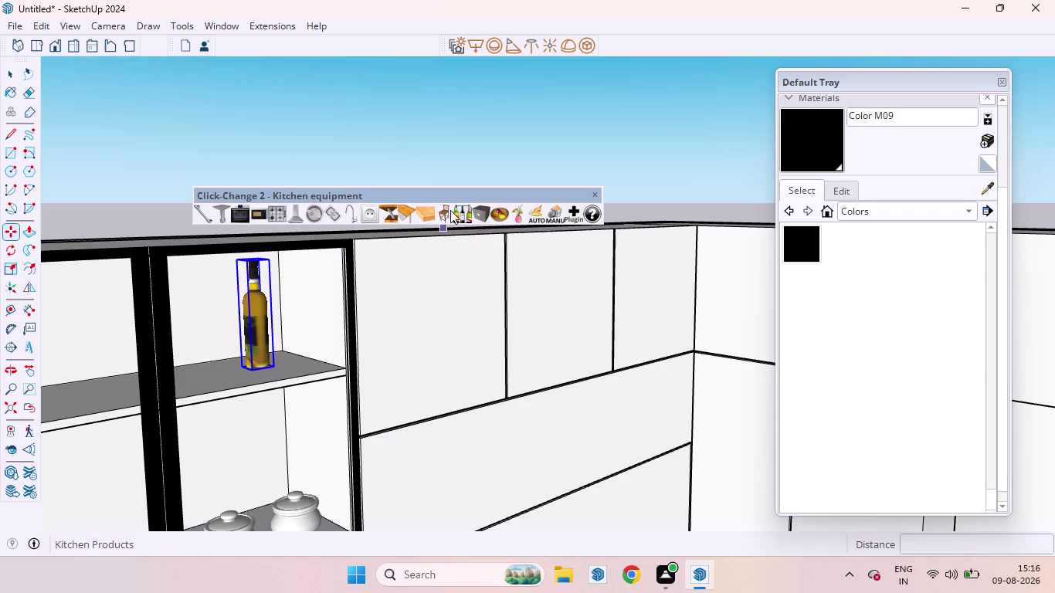
click(460, 213)
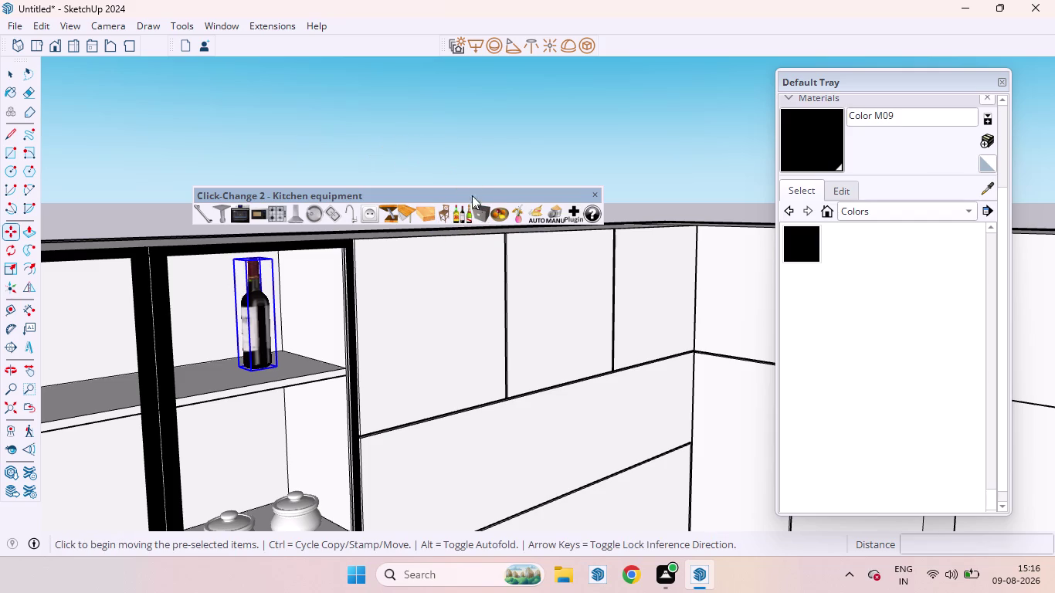
key(space)
click(433, 163)
scroll(down, 3)
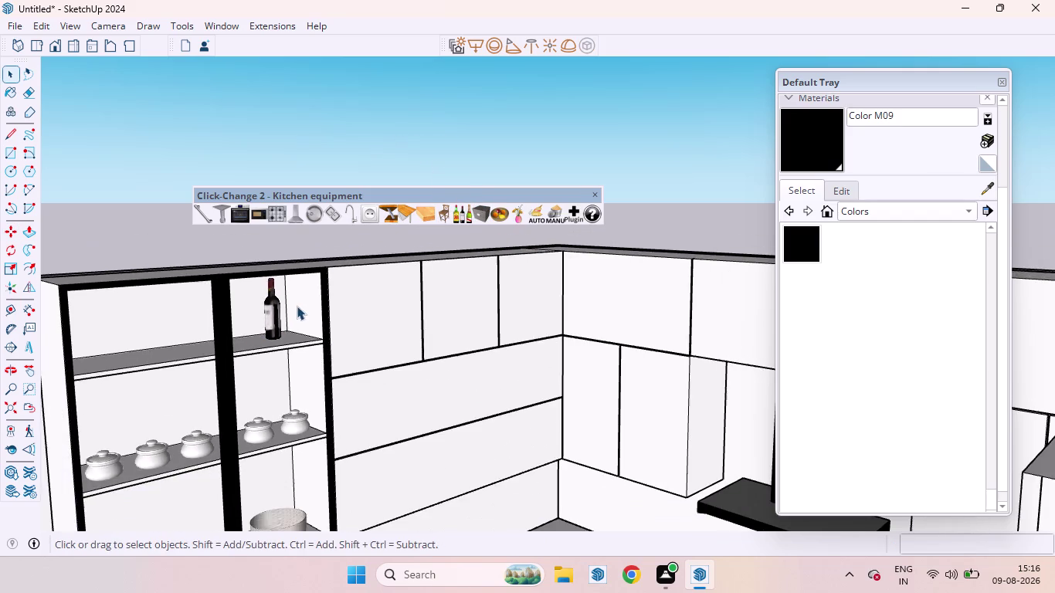
middle_drag(280, 310, 306, 344)
scroll(up, 3)
click(242, 332)
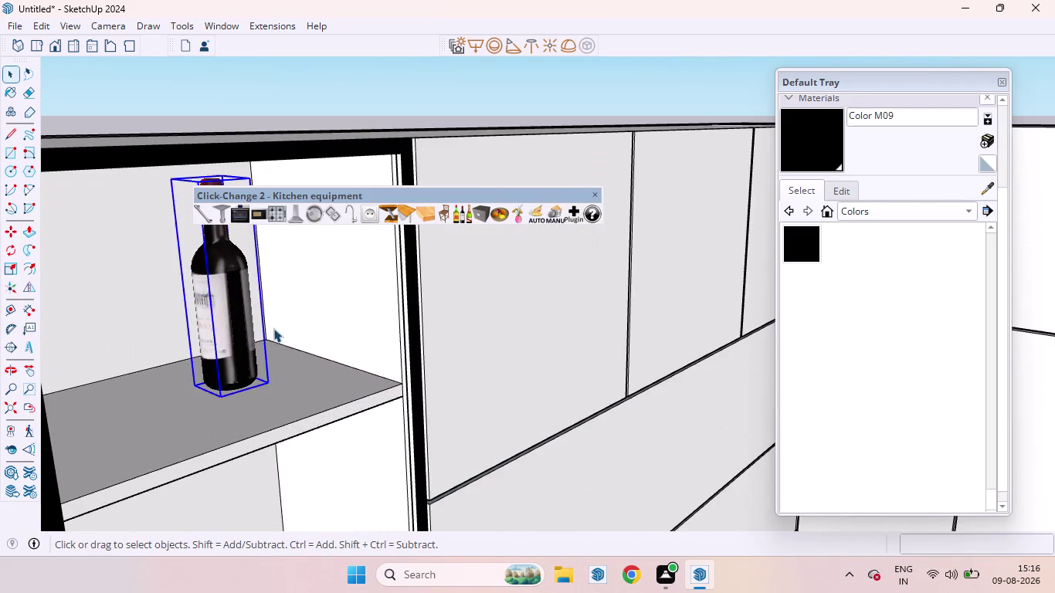
scroll(down, 3)
scroll(down, 3)
key(m)
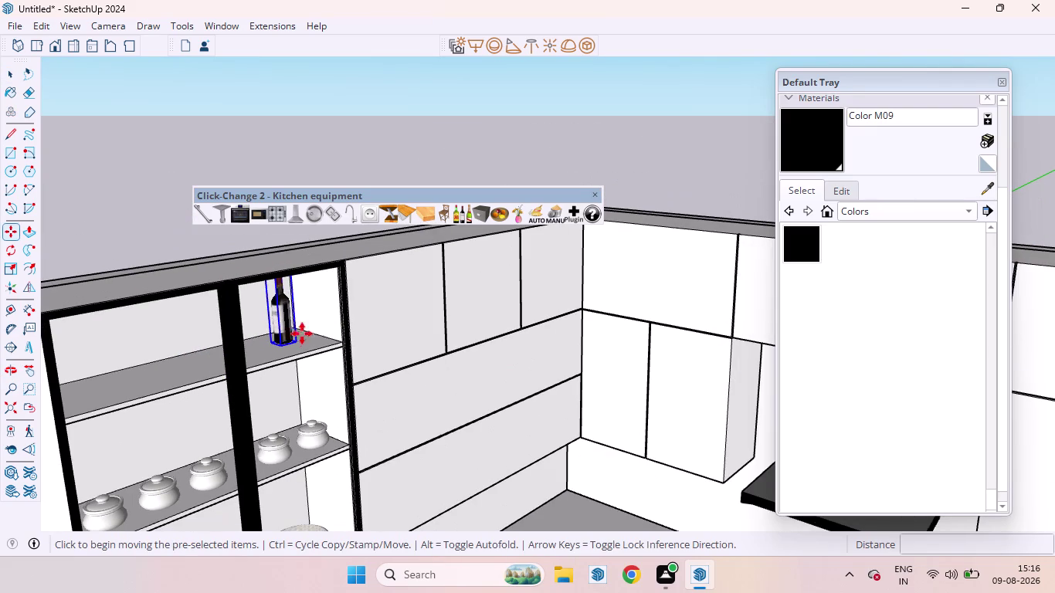
click(288, 342)
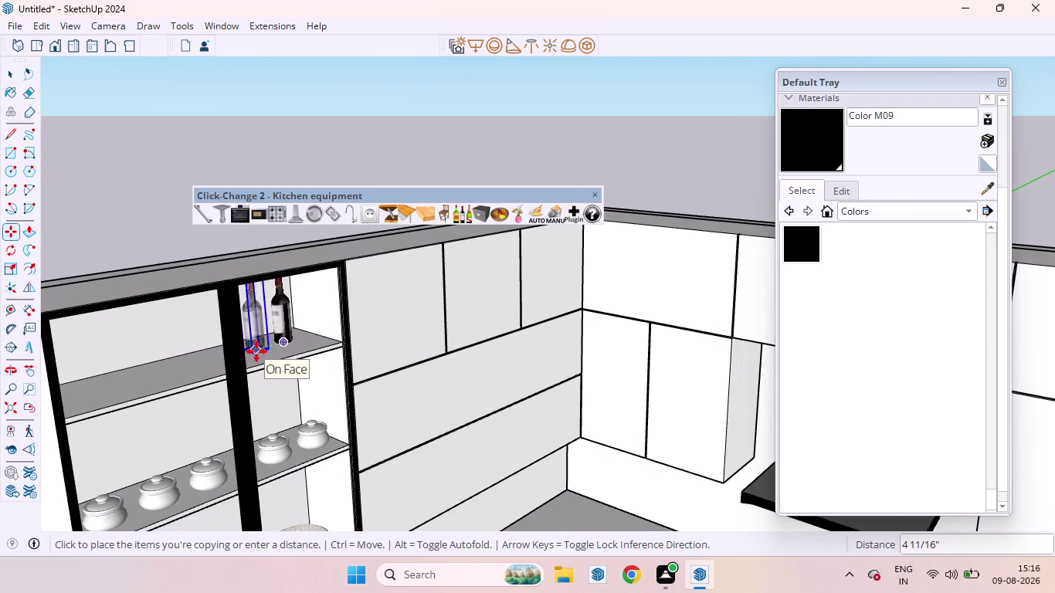
click(211, 370)
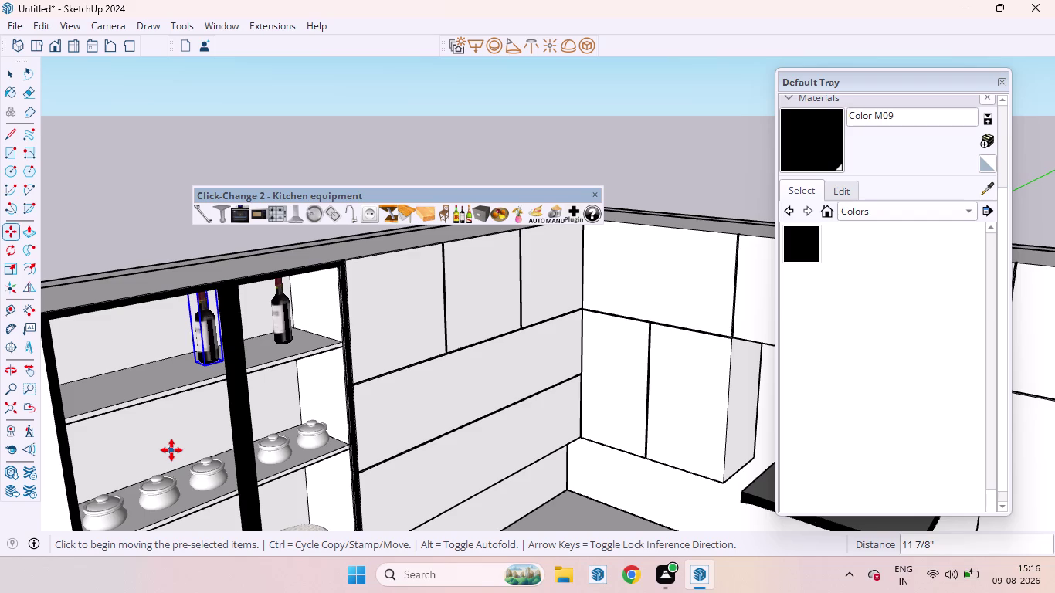
key(shift+asterisk)
key(3)
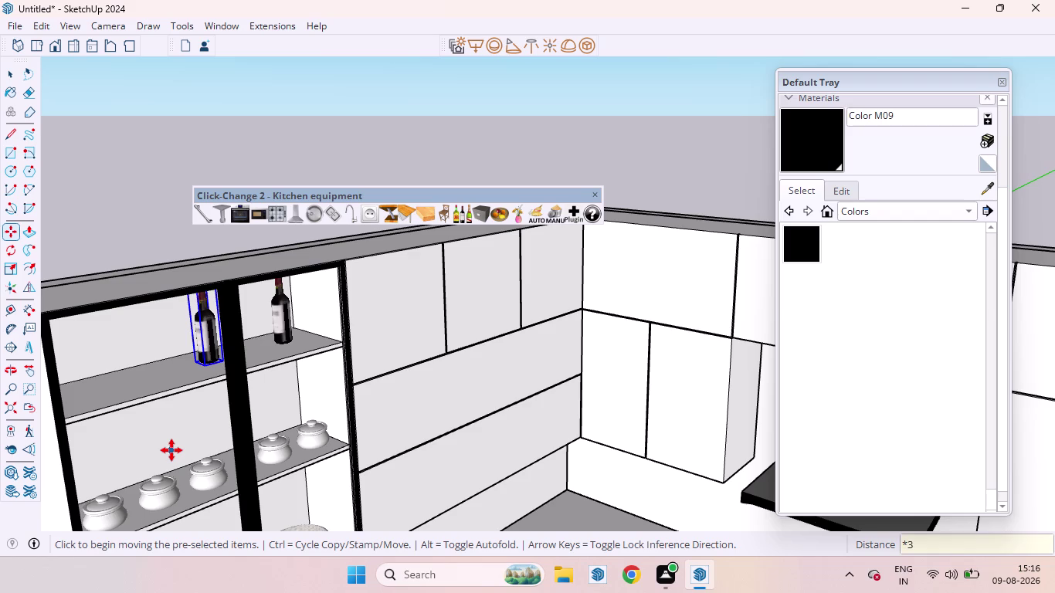
key(Return)
scroll(down, 3)
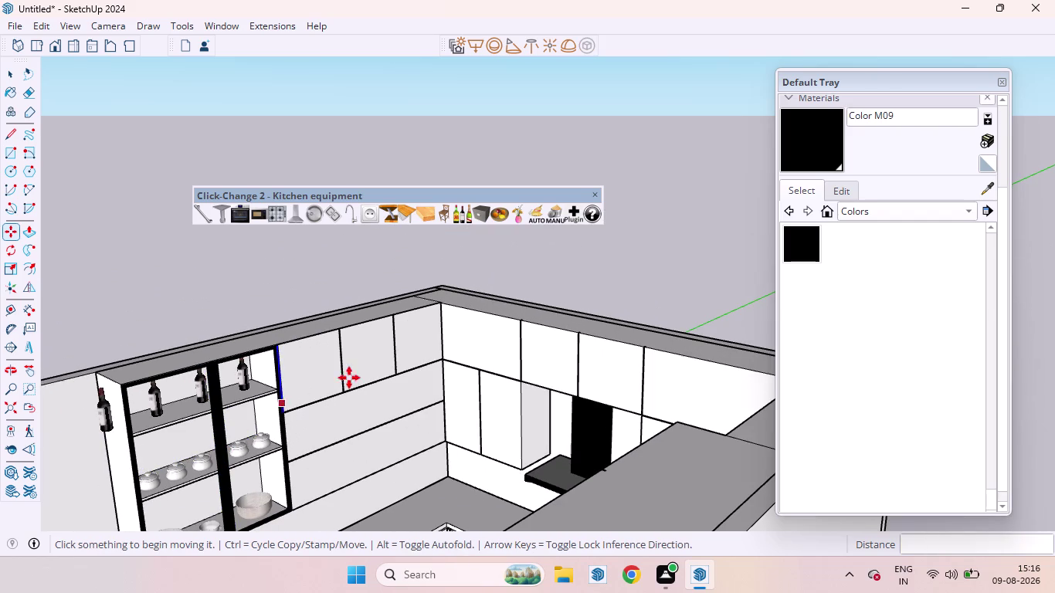
key(space)
Select the item at the left of the view and delete it.
click(104, 416)
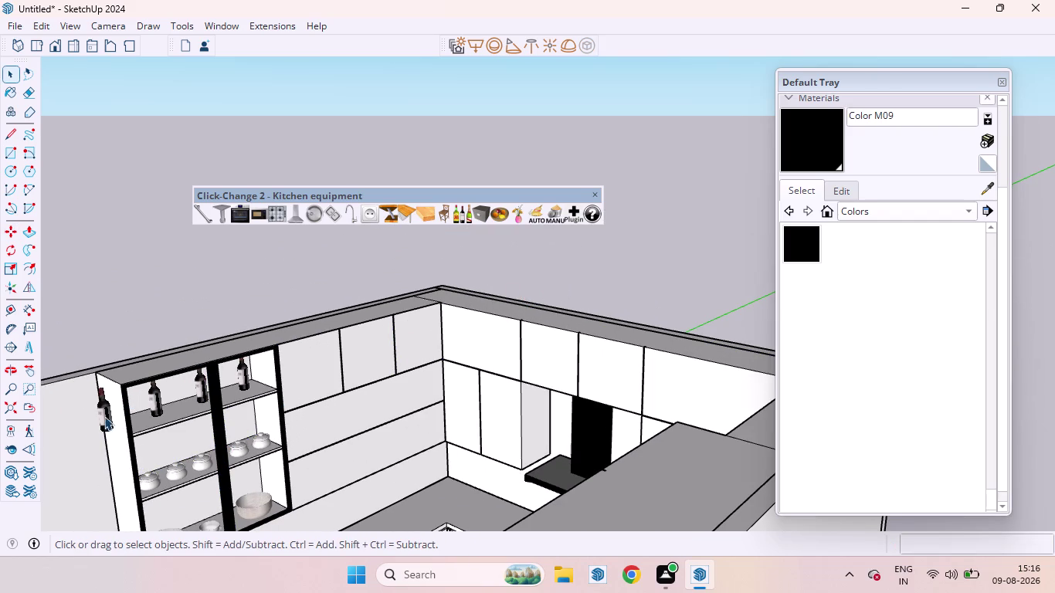
key(Delete)
scroll(down, 3)
scroll(up, 3)
scroll(down, 3)
scroll(up, 3)
scroll(down, 3)
scroll(up, 3)
scroll(up, 3)
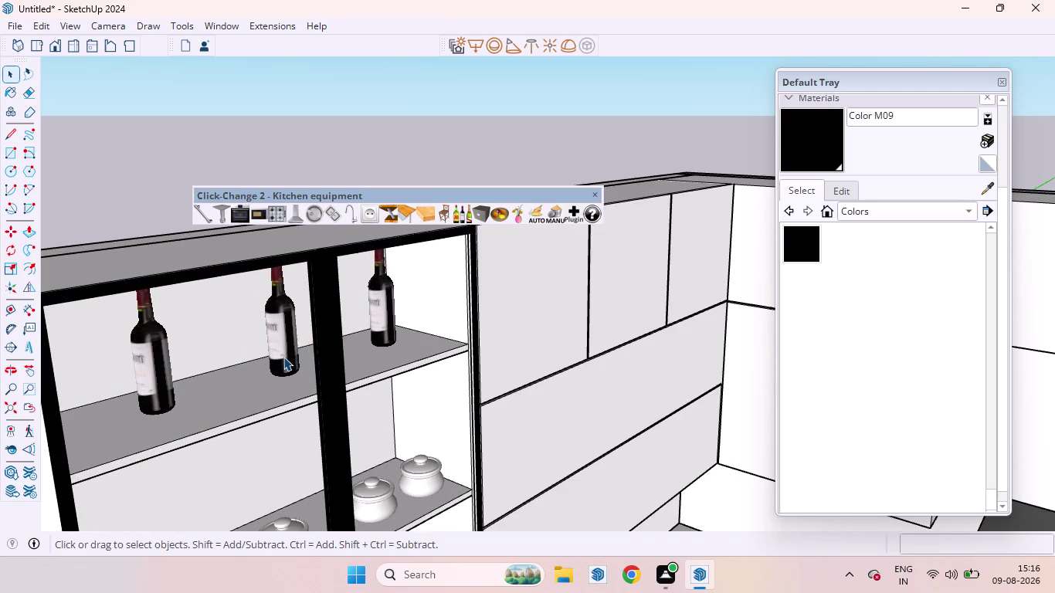
Swap the middle top-shelf wine bottle for the clear, white-labelled bottle.
click(281, 359)
click(461, 204)
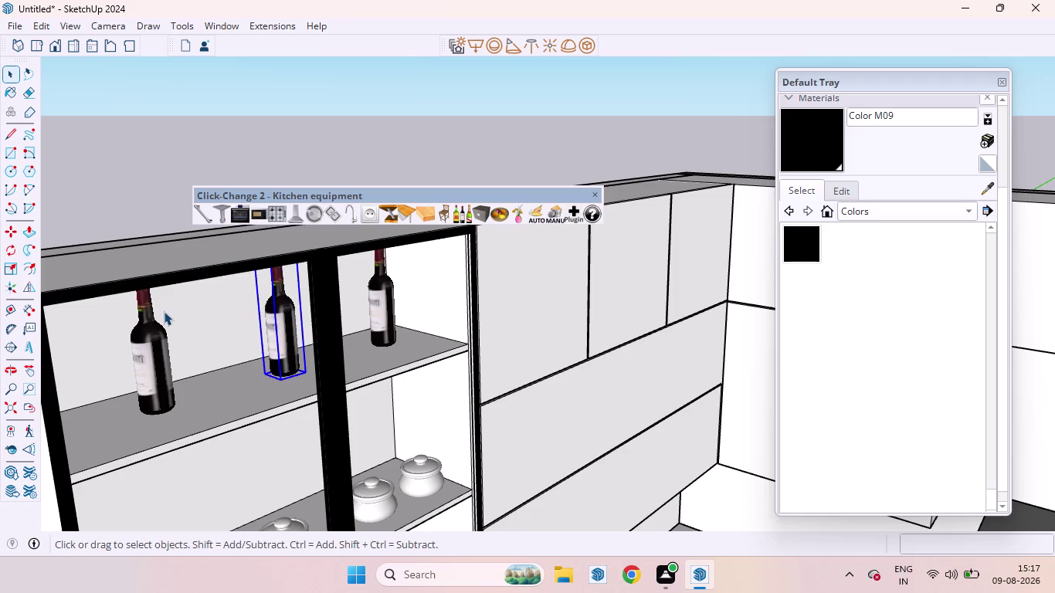
click(463, 207)
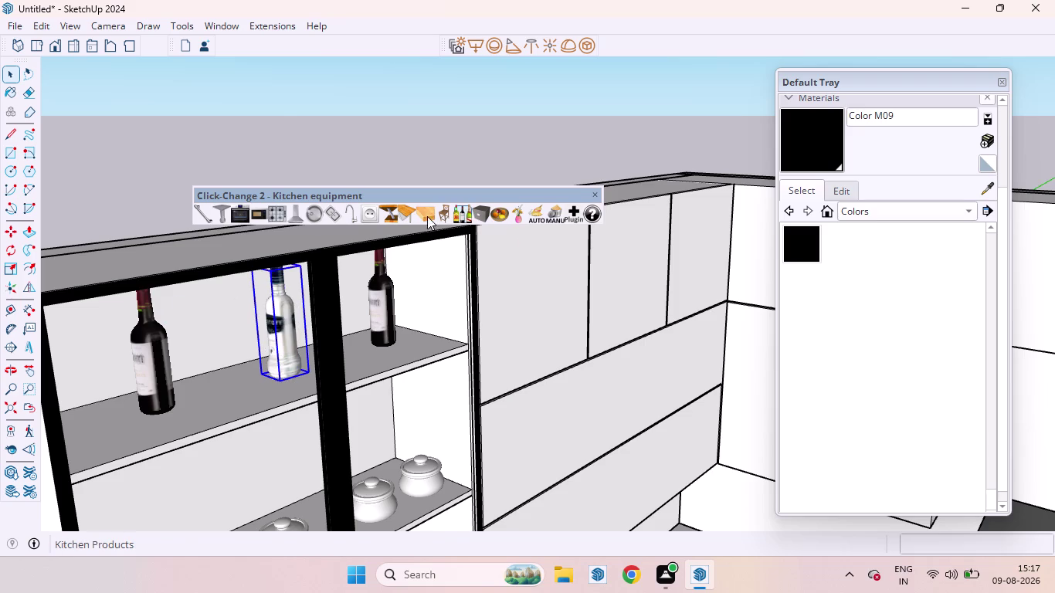
click(281, 119)
Orbit and zoom out to bring the whole kitchen back into view.
scroll(down, 3)
scroll(down, 3)
scroll(down, 3)
scroll(up, 3)
scroll(down, 3)
middle_drag(328, 352, 390, 416)
scroll(up, 3)
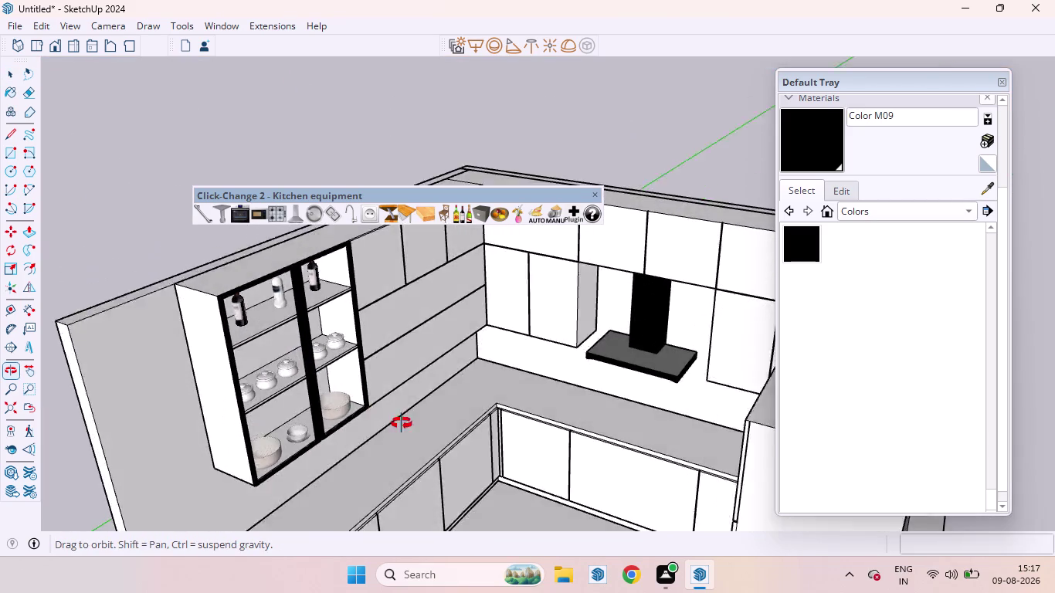
middle_drag(390, 416, 349, 455)
scroll(up, 3)
scroll(down, 3)
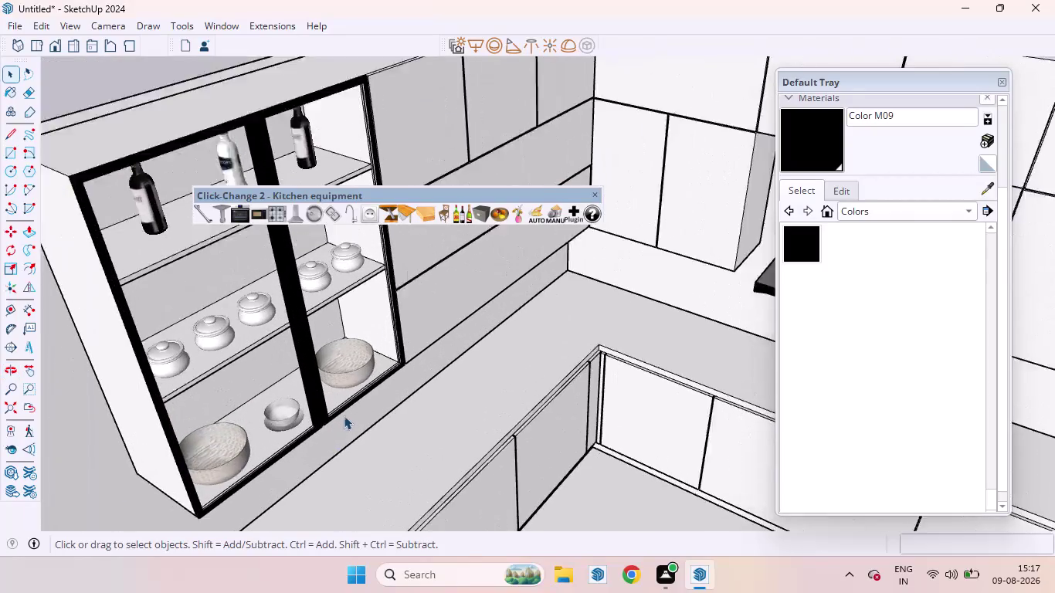
scroll(up, 3)
middle_drag(340, 413, 324, 342)
scroll(down, 3)
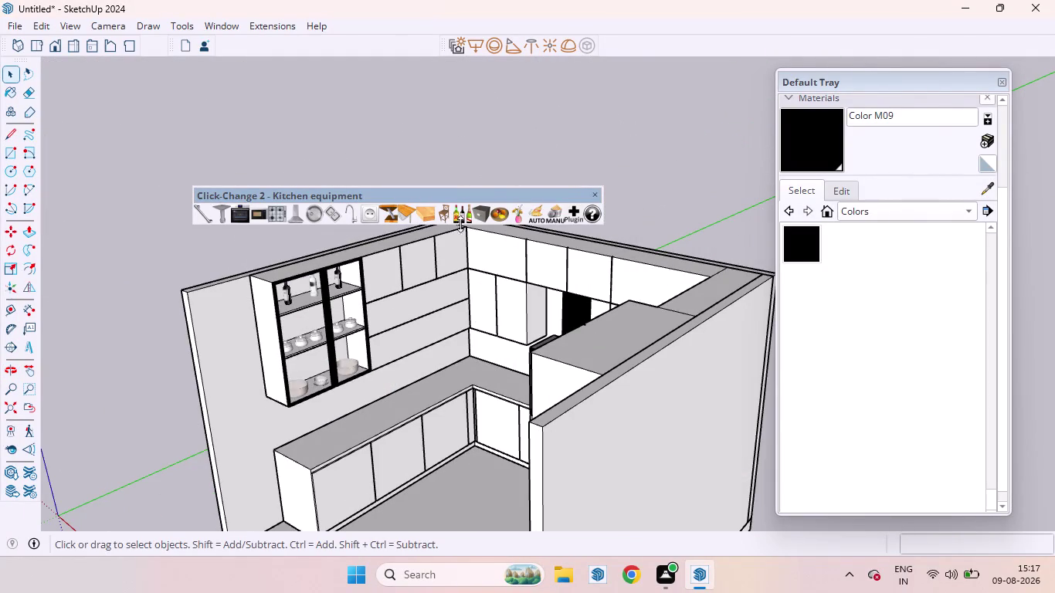
click(478, 41)
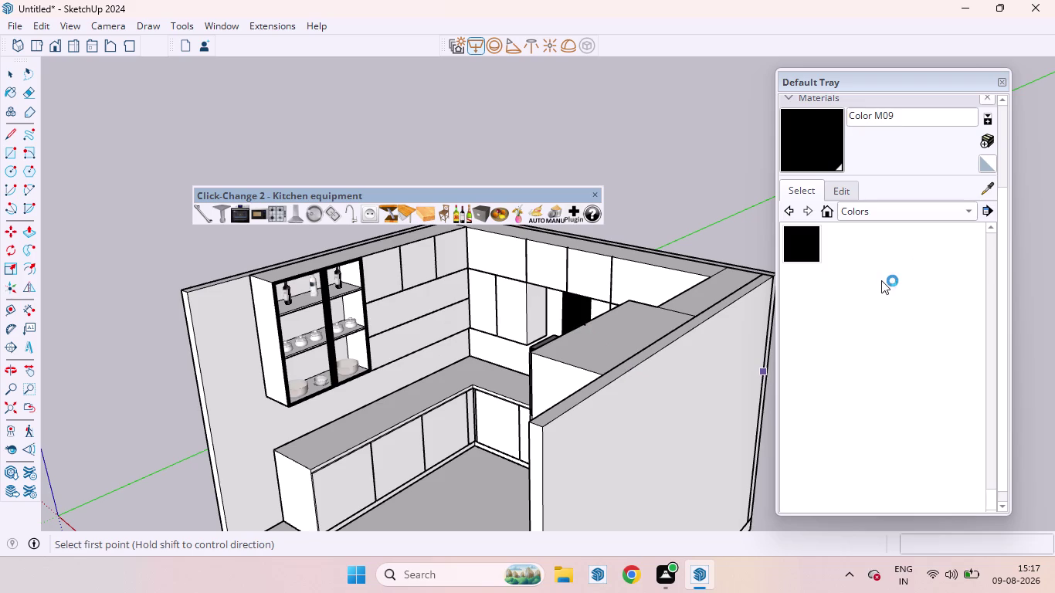
scroll(down, 3)
scroll(down, 3)
middle_drag(350, 265, 350, 173)
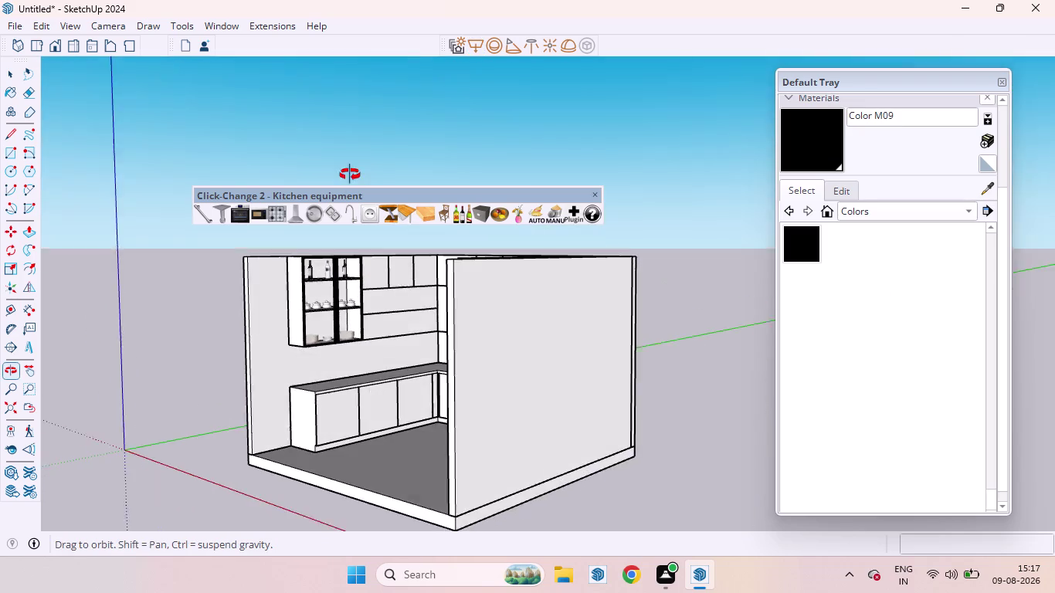
middle_drag(350, 173, 353, 170)
scroll(up, 3)
scroll(down, 3)
middle_drag(322, 299, 323, 296)
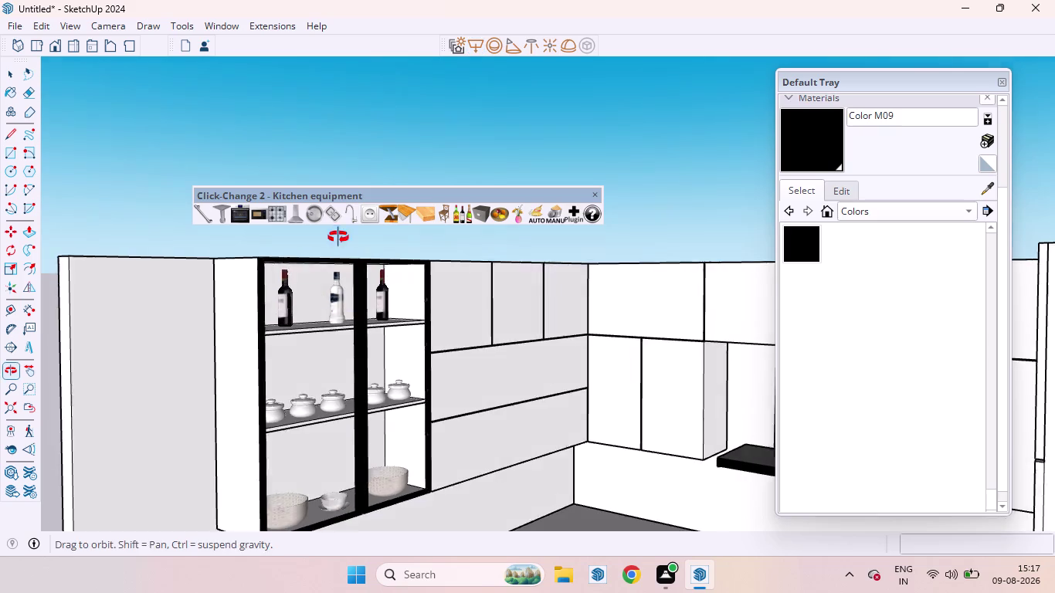
middle_drag(323, 297, 352, 213)
scroll(up, 3)
scroll(down, 3)
scroll(down, 3)
scroll(up, 3)
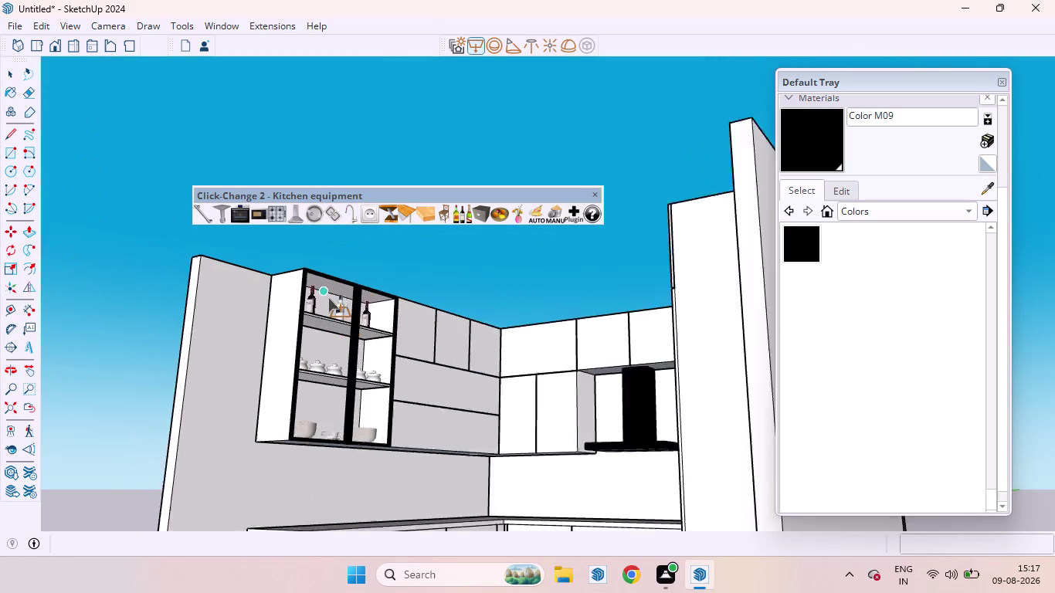
scroll(up, 3)
middle_drag(363, 304, 304, 258)
scroll(up, 3)
scroll(down, 3)
scroll(up, 3)
middle_drag(350, 294, 276, 279)
scroll(up, 3)
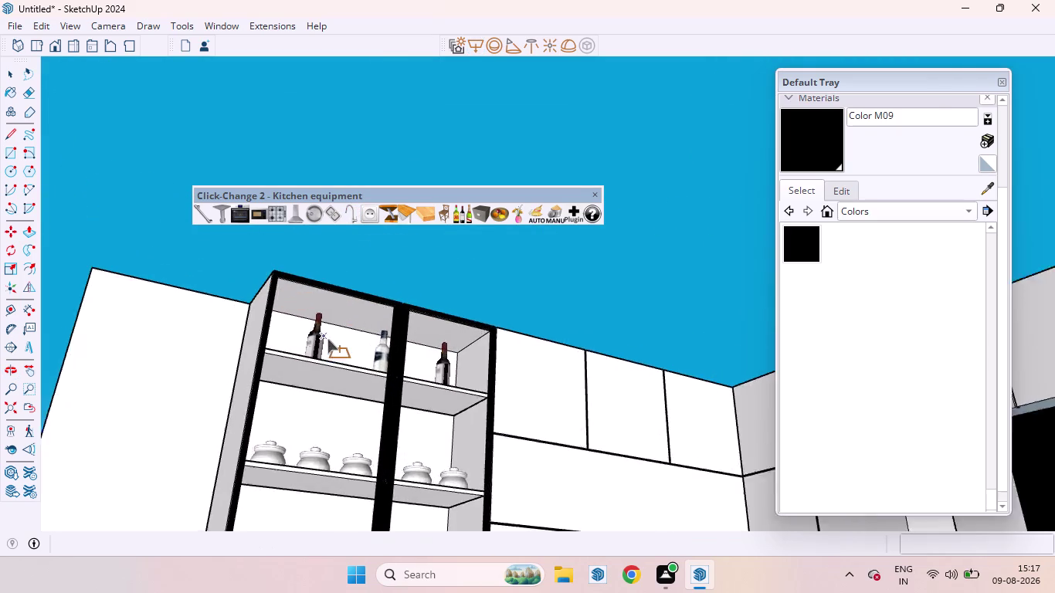
scroll(up, 3)
middle_drag(252, 277, 200, 284)
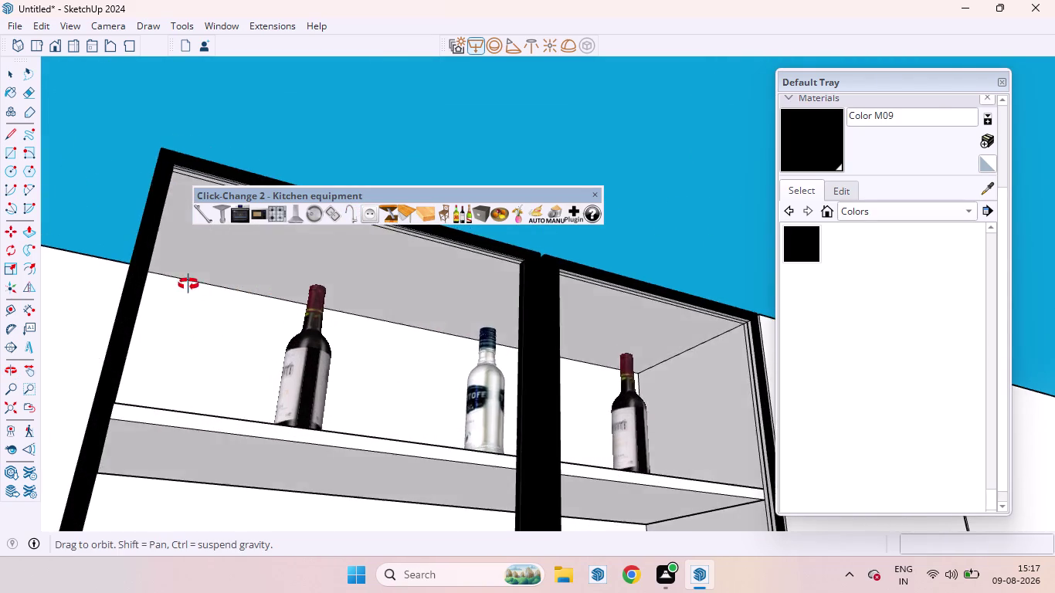
middle_drag(200, 284, 125, 282)
scroll(up, 3)
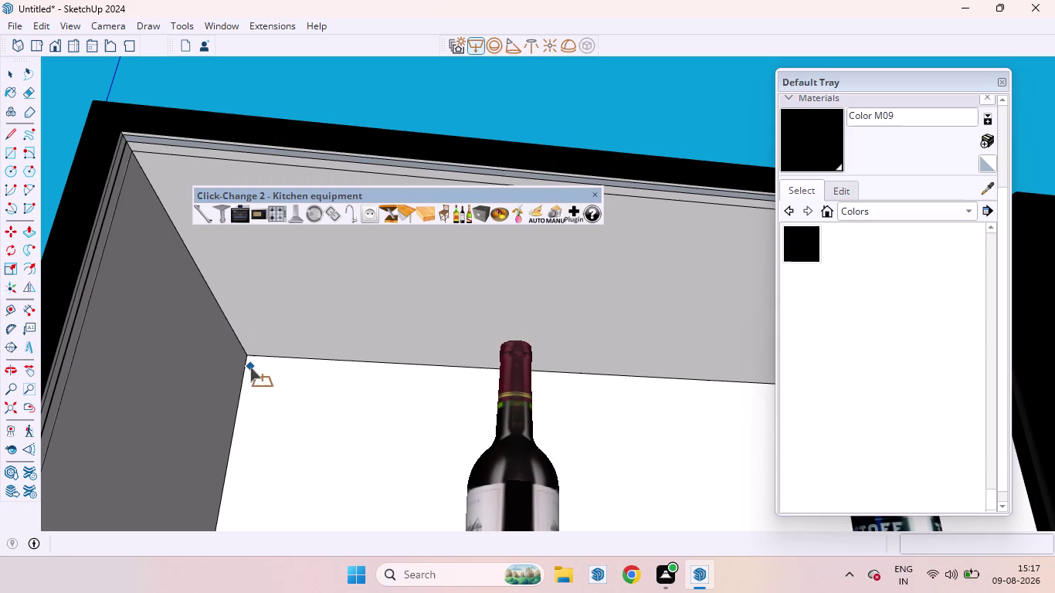
Draw a line corner to corner across the first compartment's inner top panel.
click(210, 291)
scroll(down, 3)
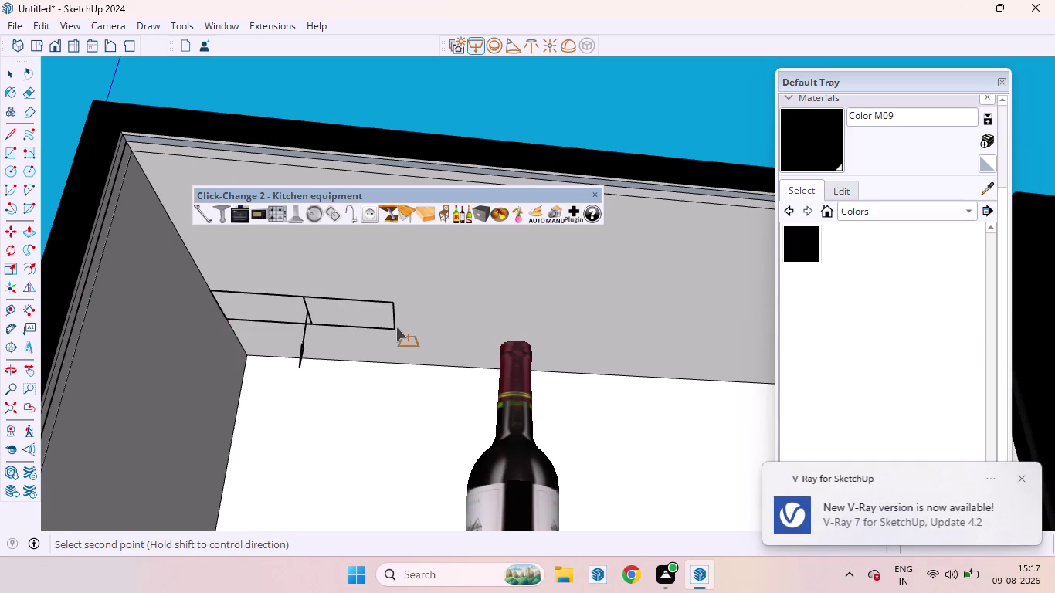
scroll(down, 3)
scroll(down, 3)
scroll(down, 3)
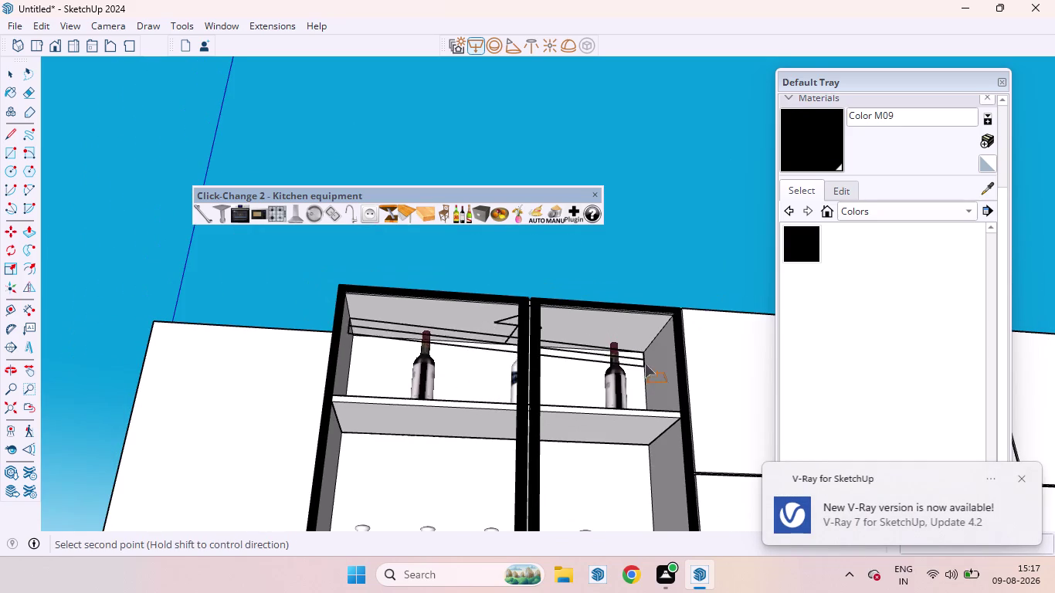
scroll(up, 3)
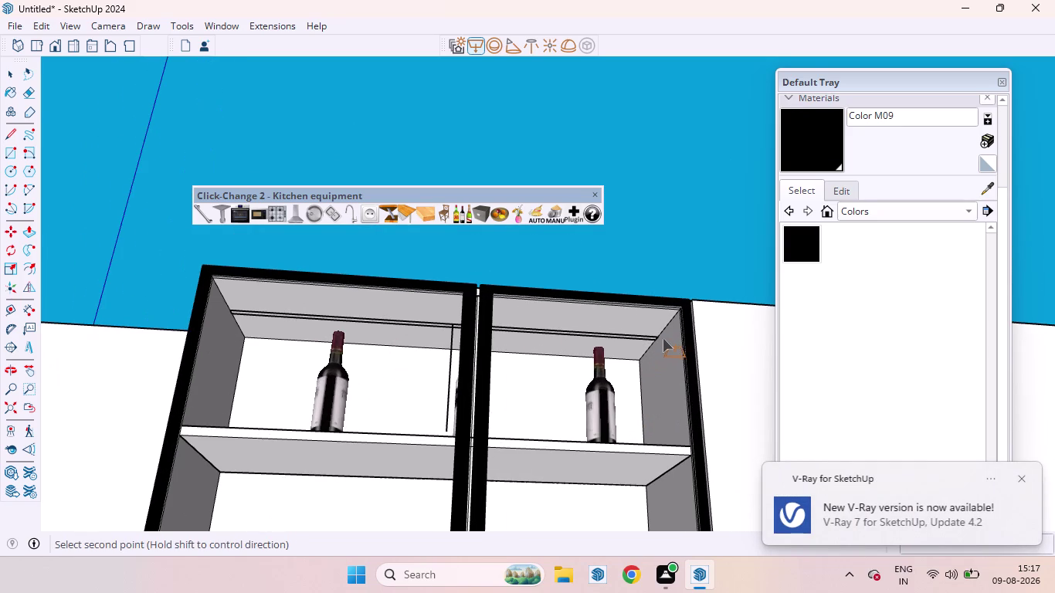
scroll(up, 3)
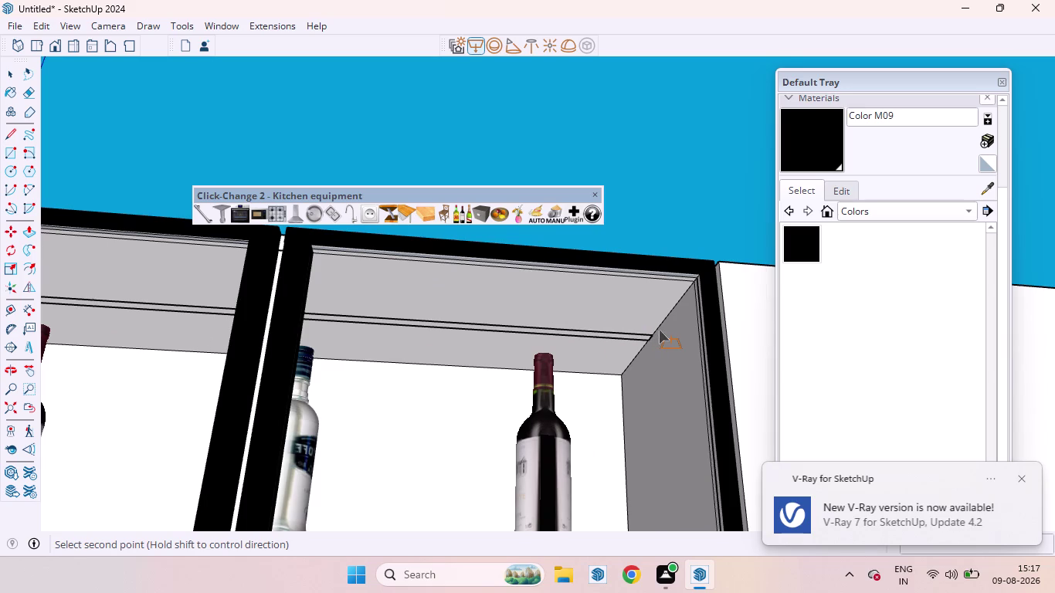
click(659, 330)
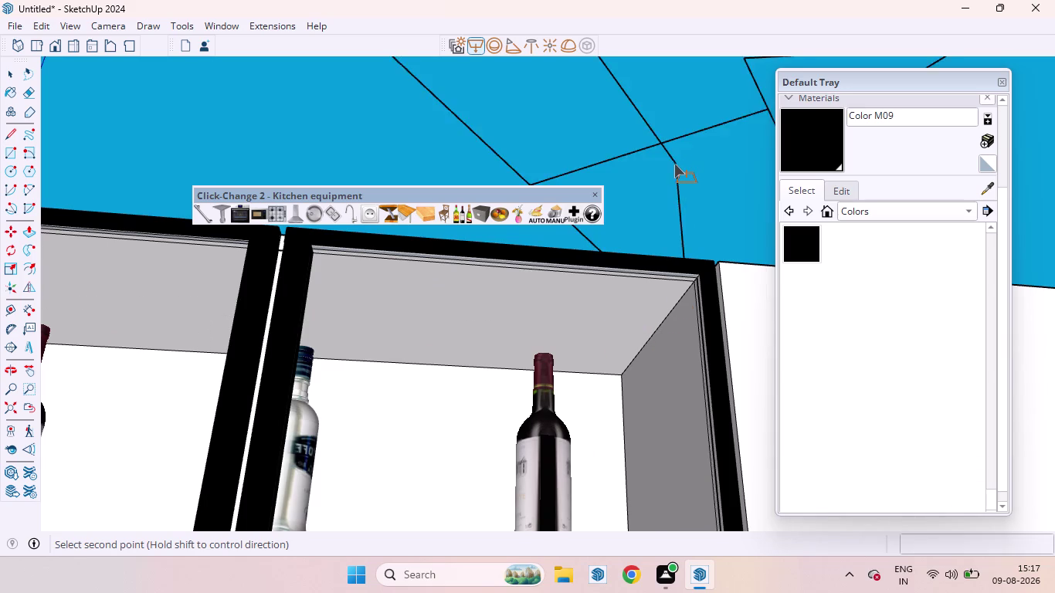
scroll(down, 3)
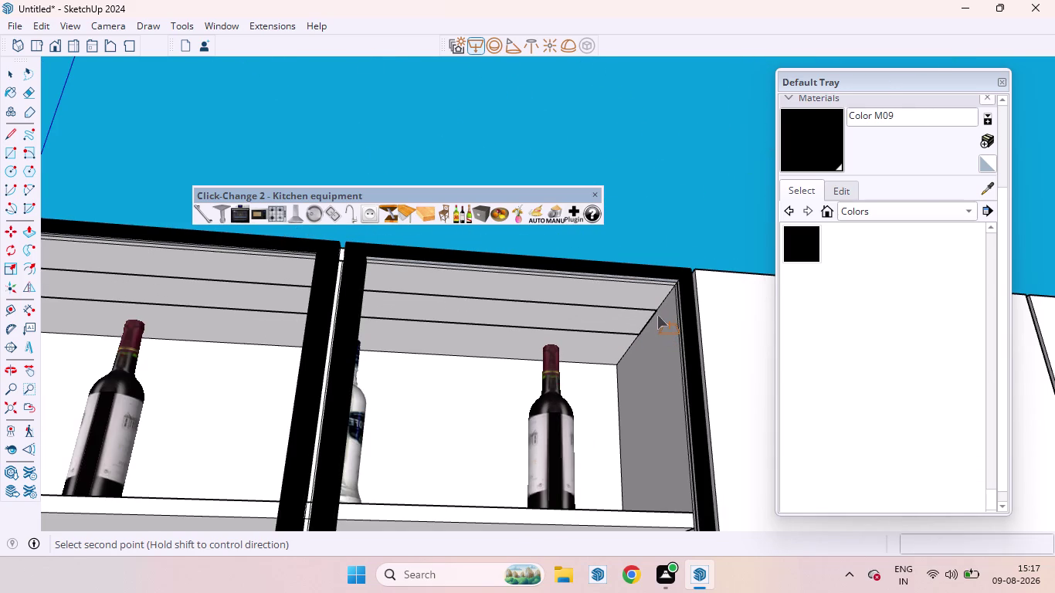
click(655, 315)
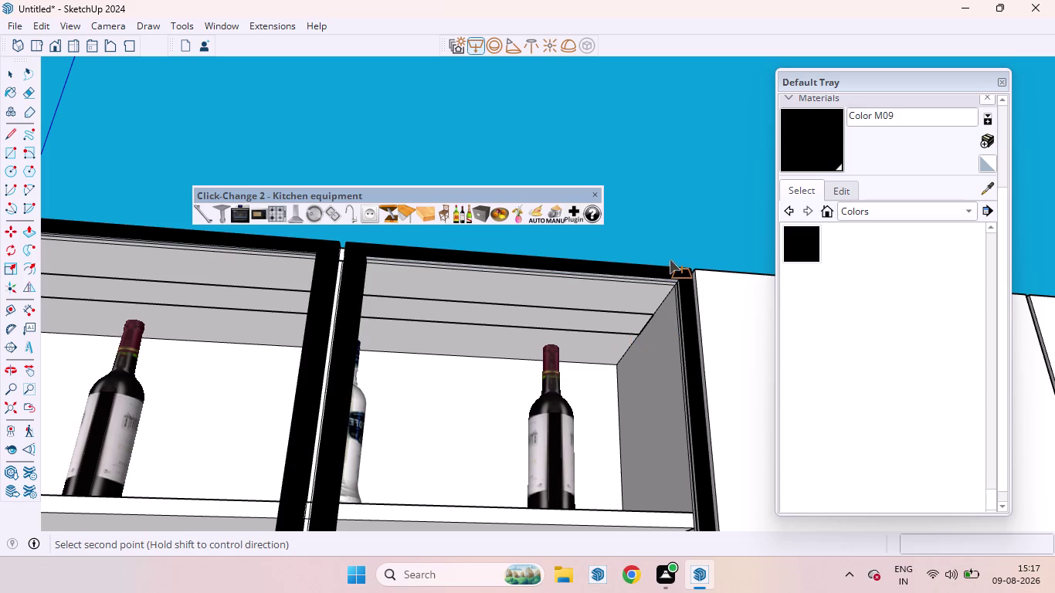
key(space)
Return to the Line tool and zoom toward the other compartment's top panel.
scroll(down, 3)
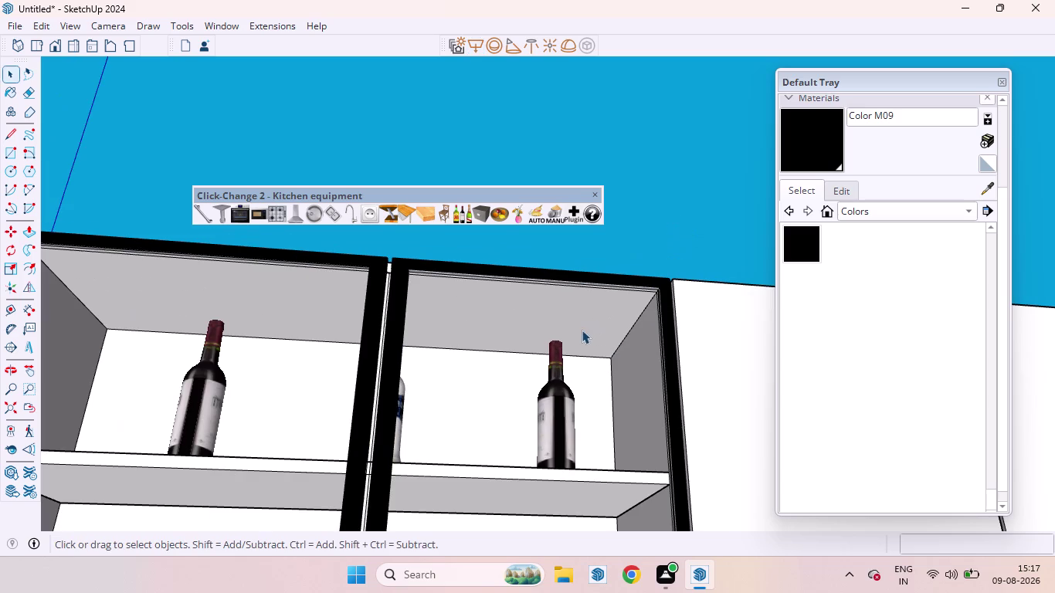
scroll(down, 3)
scroll(up, 3)
scroll(down, 3)
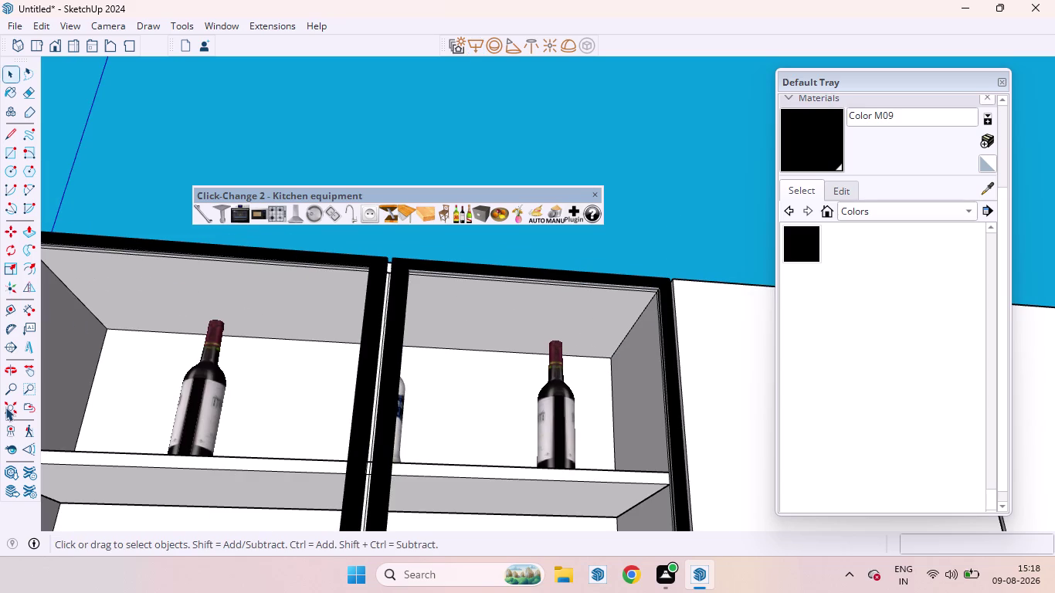
click(6, 407)
scroll(down, 3)
scroll(down, 3)
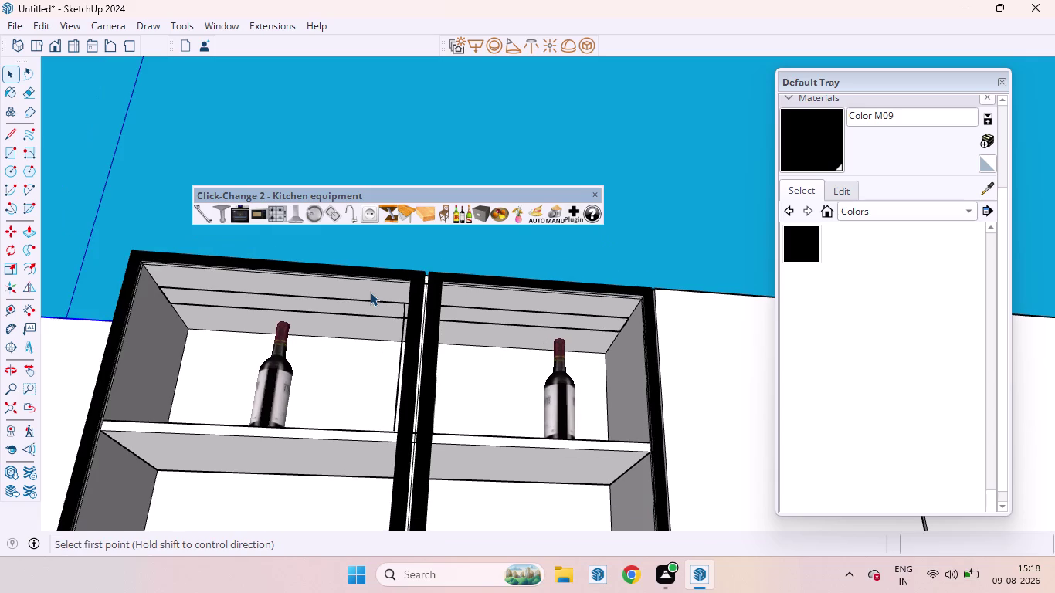
scroll(down, 3)
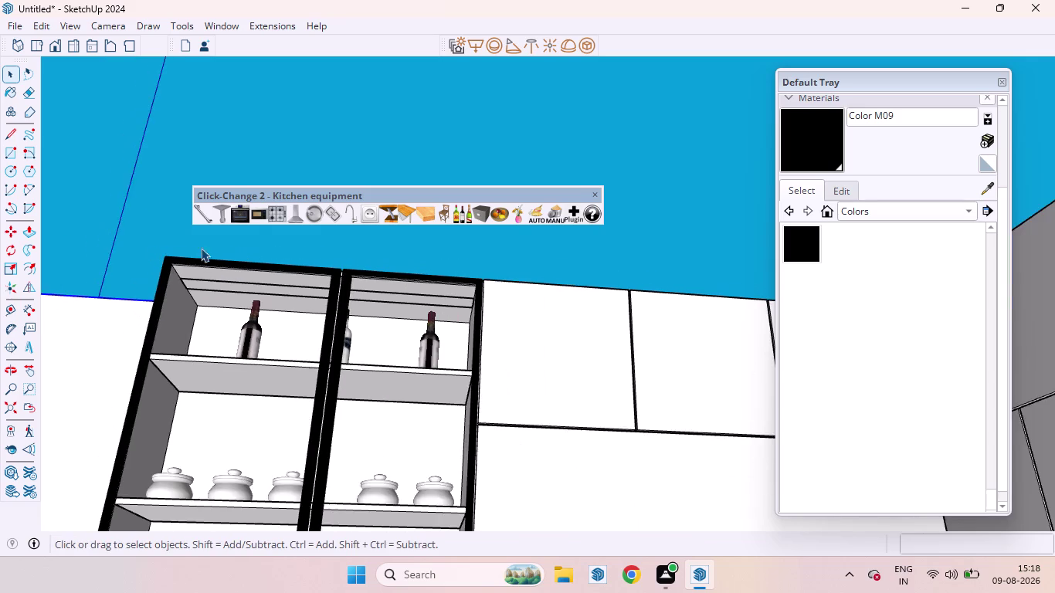
scroll(down, 3)
scroll(up, 3)
scroll(down, 3)
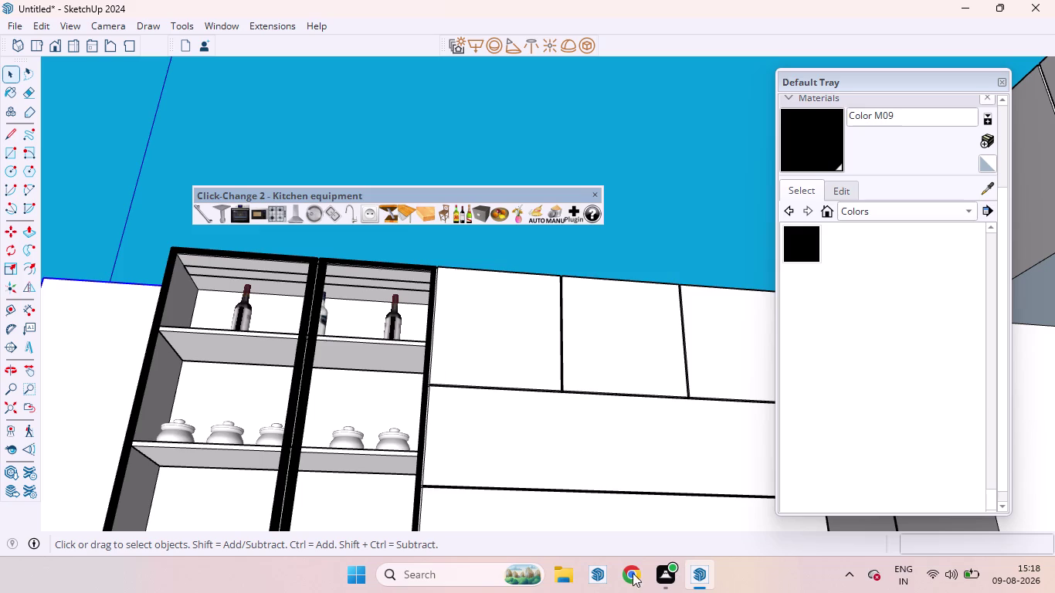